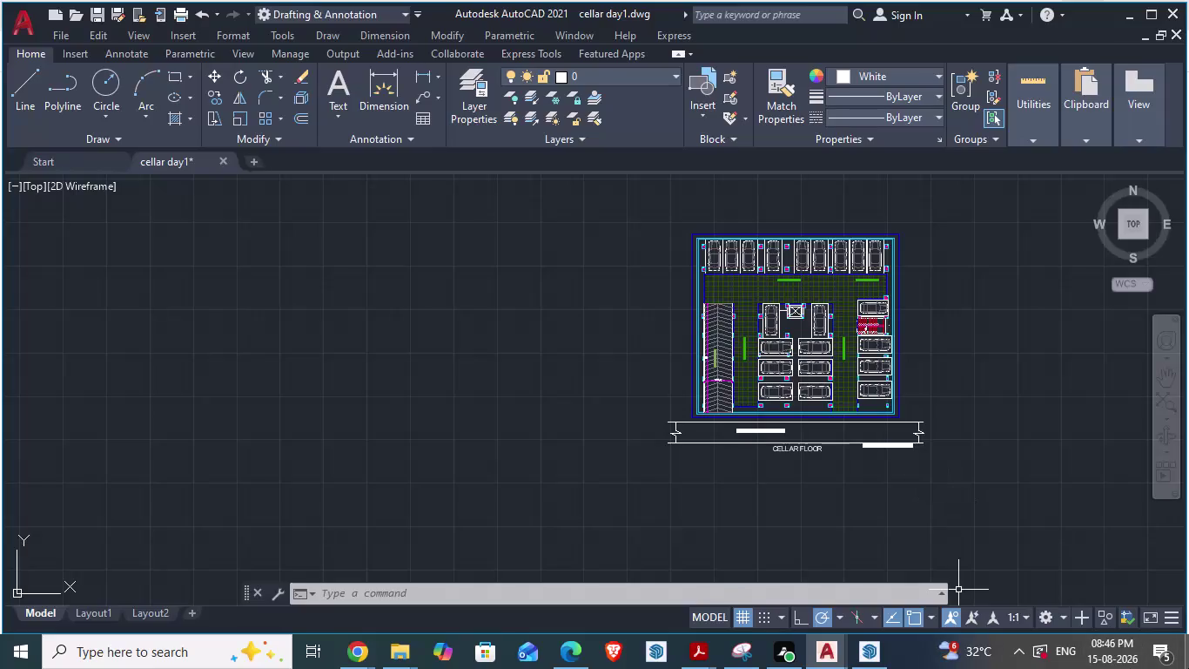
Check the car-count label in the other open drawing, then return to the cellar plan.
key(alt+Tab)
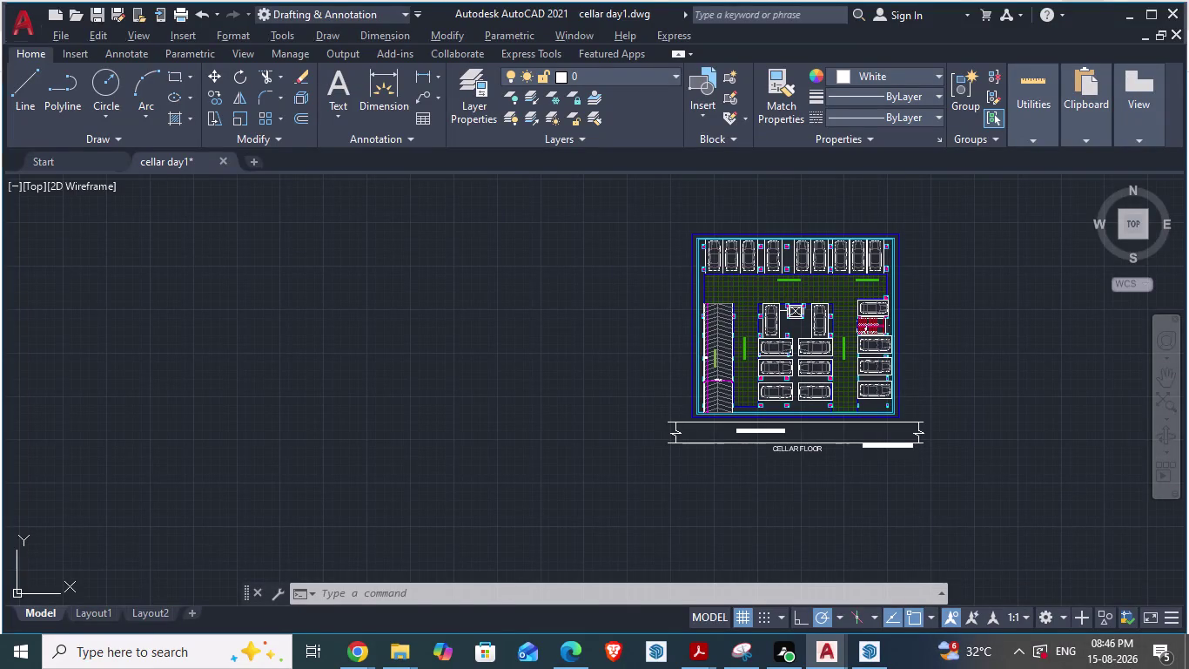
scroll(down, 3)
scroll(up, 3)
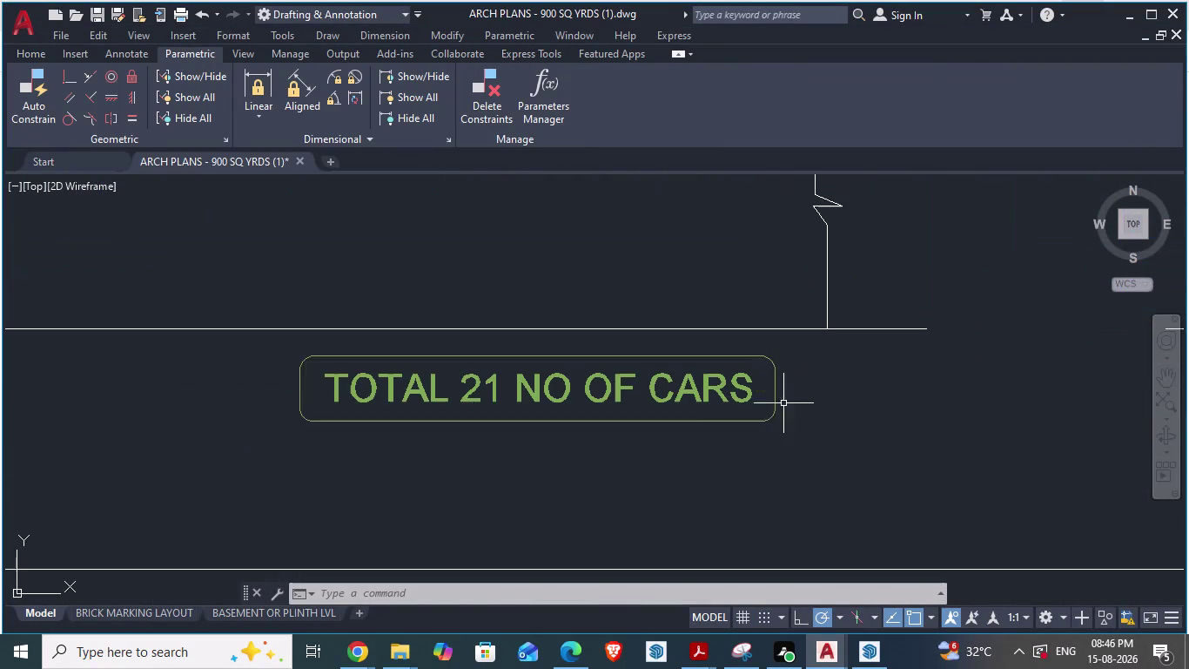
click(764, 421)
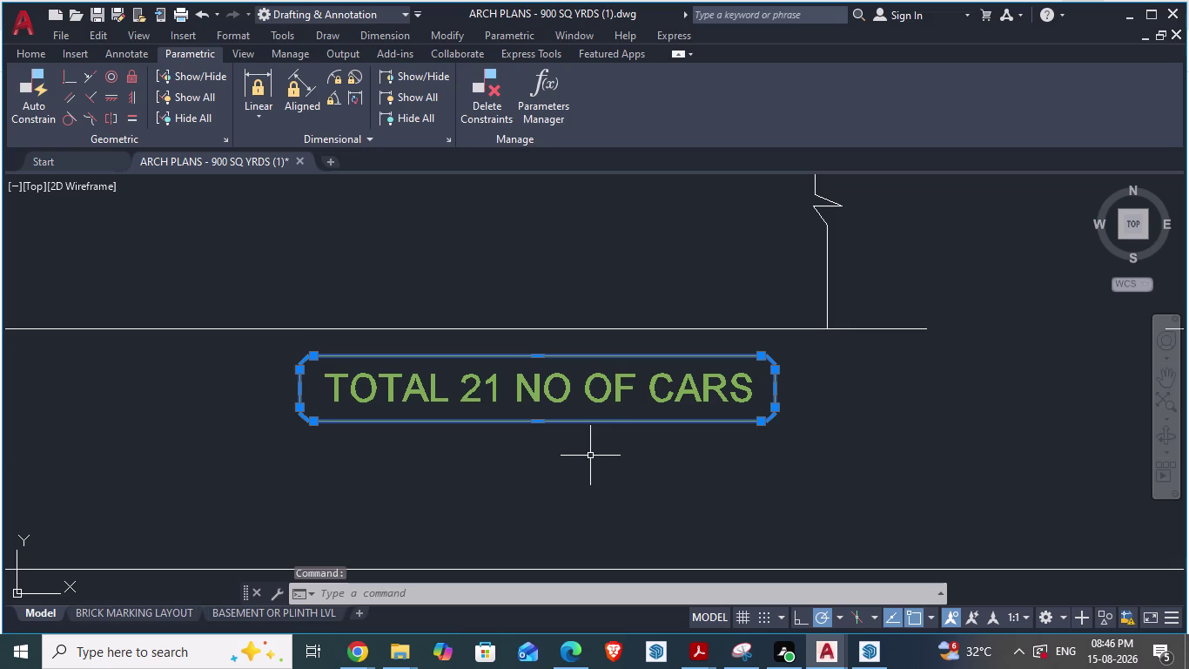
key(Escape)
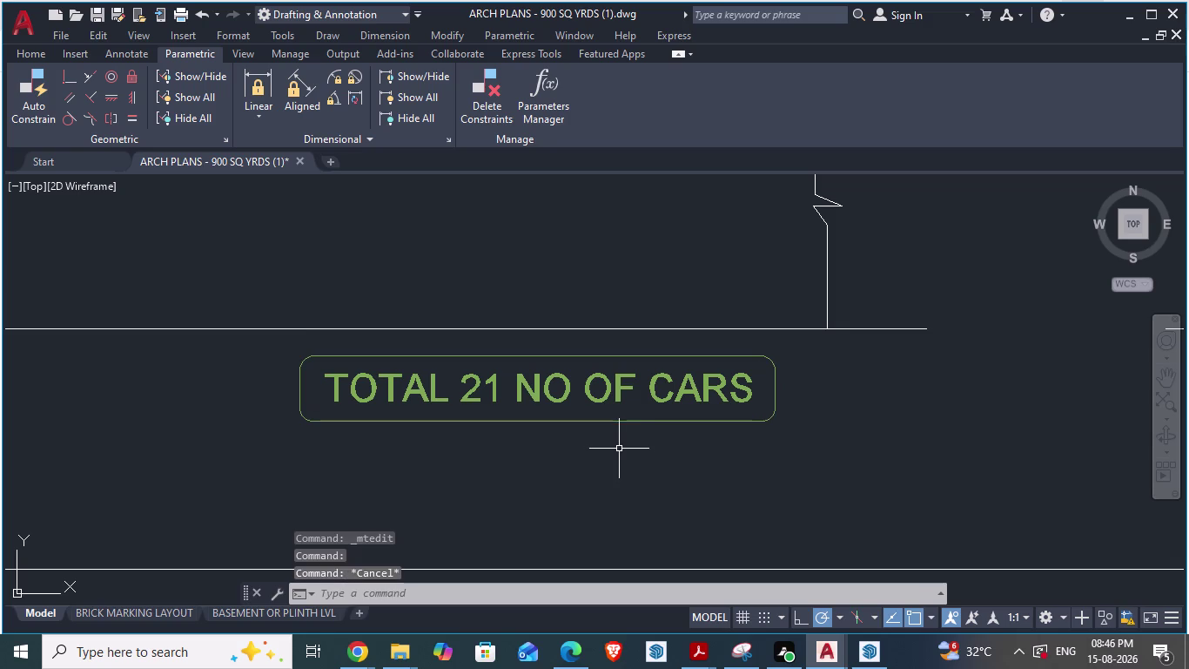
scroll(down, 3)
key(alt+Tab)
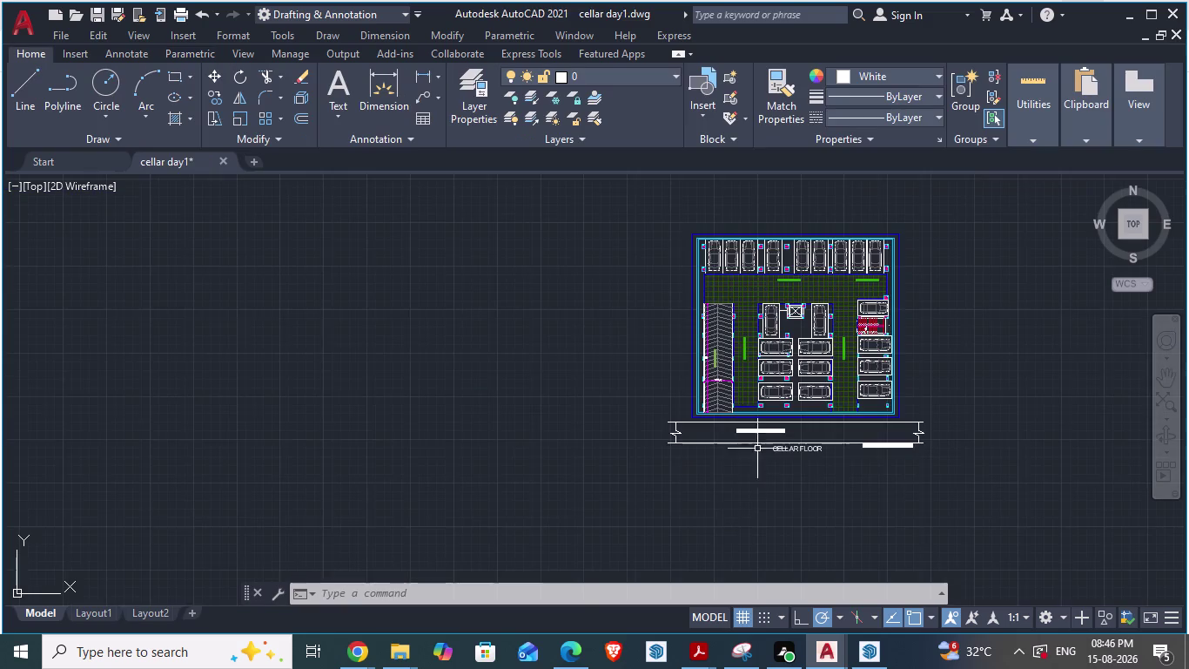
scroll(up, 3)
scroll(down, 3)
scroll(up, 3)
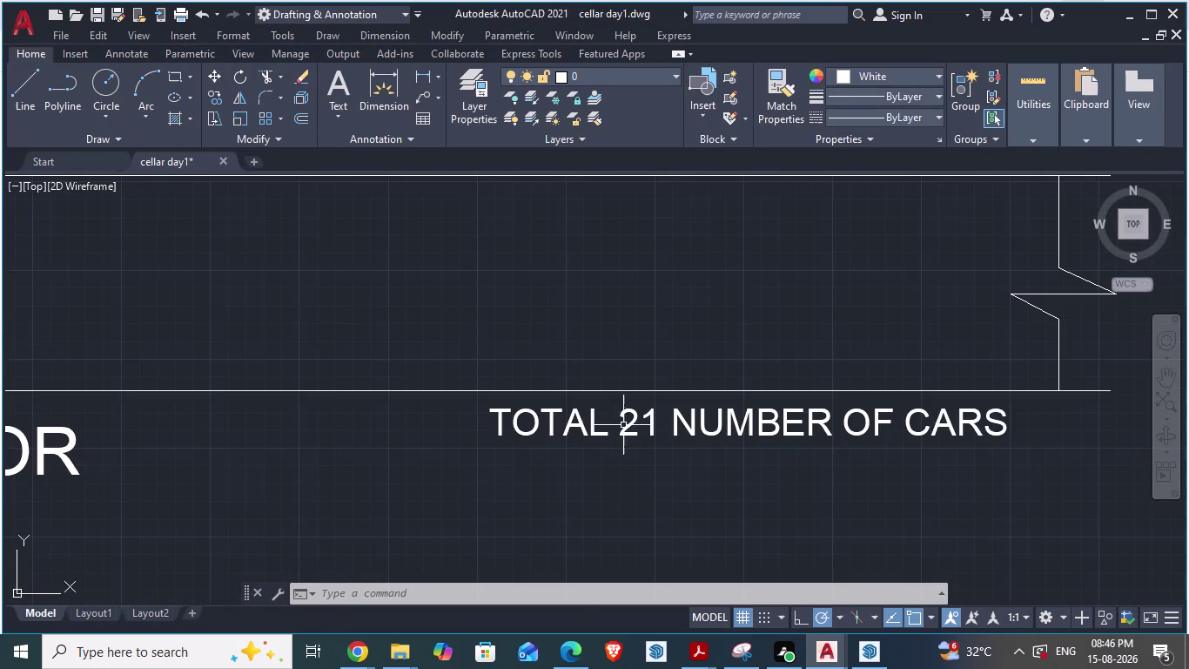
Open the car-count label in the text editor and finish editing without changes.
click(634, 422)
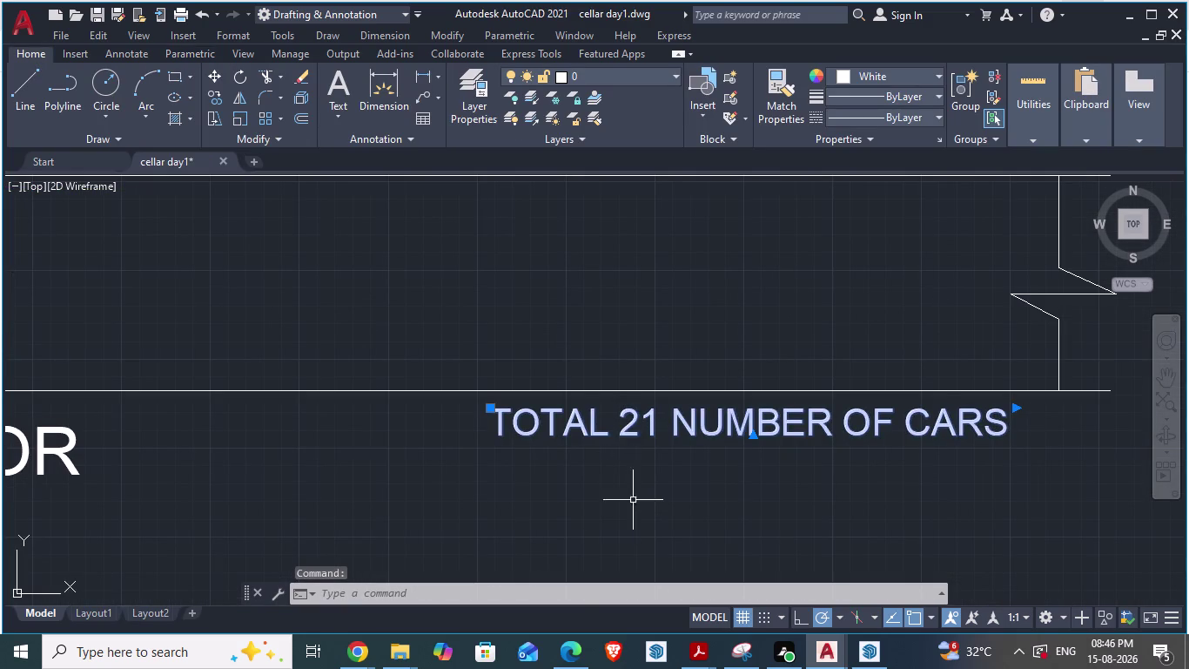
double_click(592, 427)
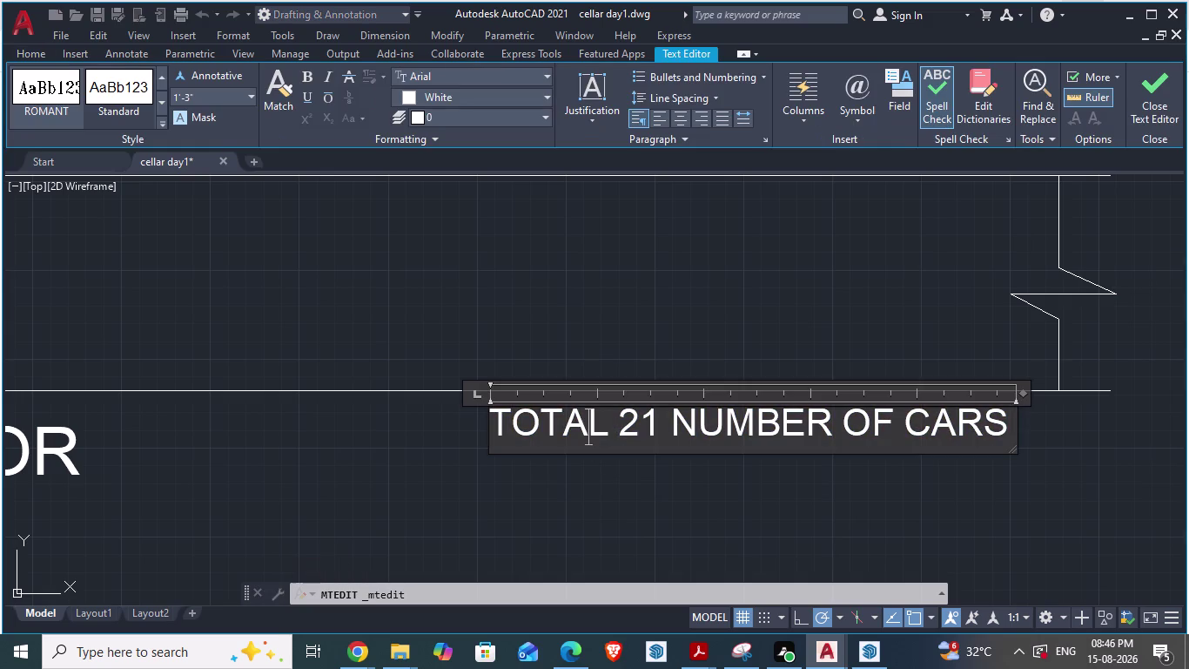
right_click(592, 427)
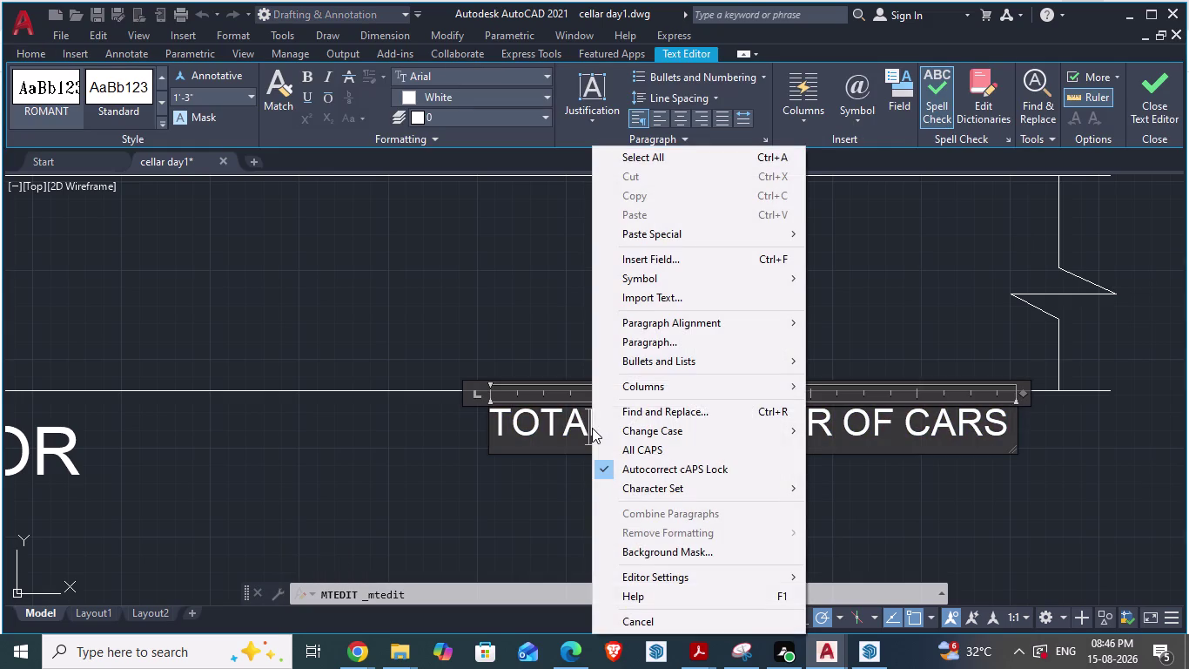
key(Escape)
click(863, 475)
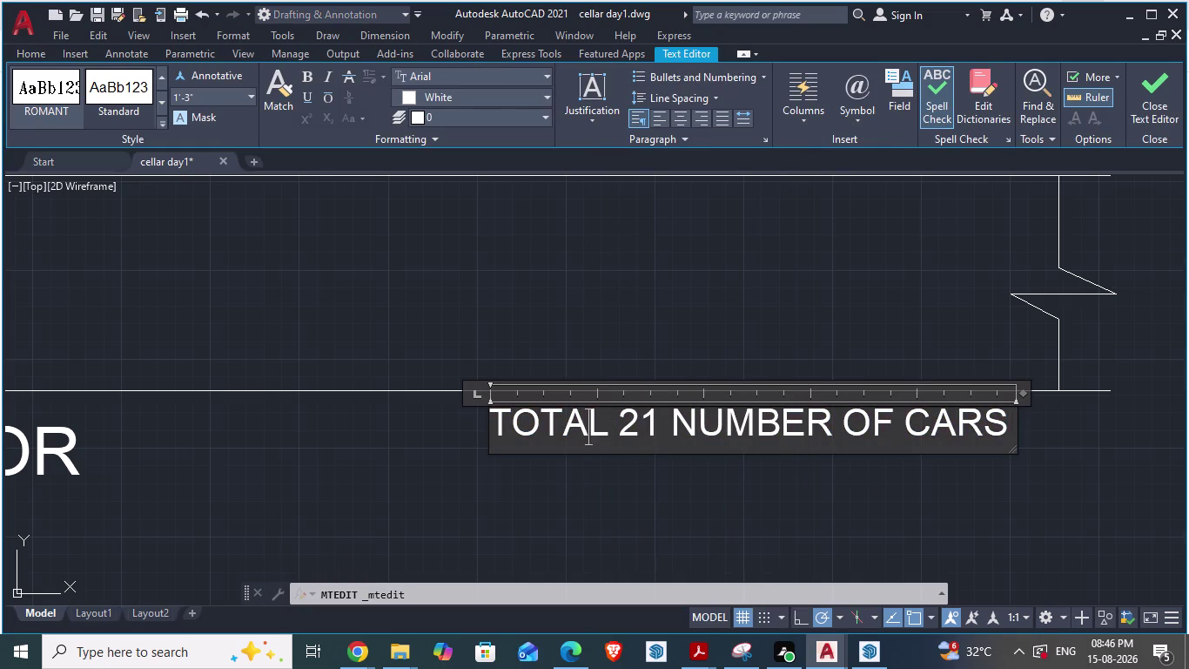
click(733, 412)
Set the TOTAL 21 NUMBER OF CARS label colour to Color 74 in Properties.
right_click(733, 413)
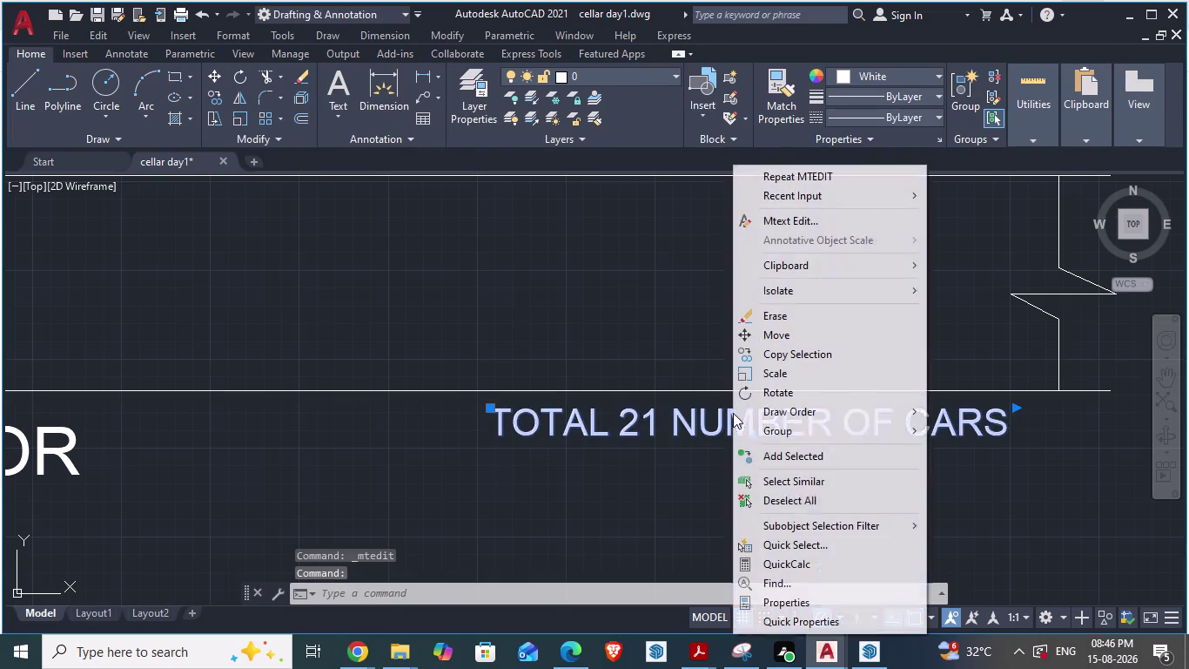
click(774, 604)
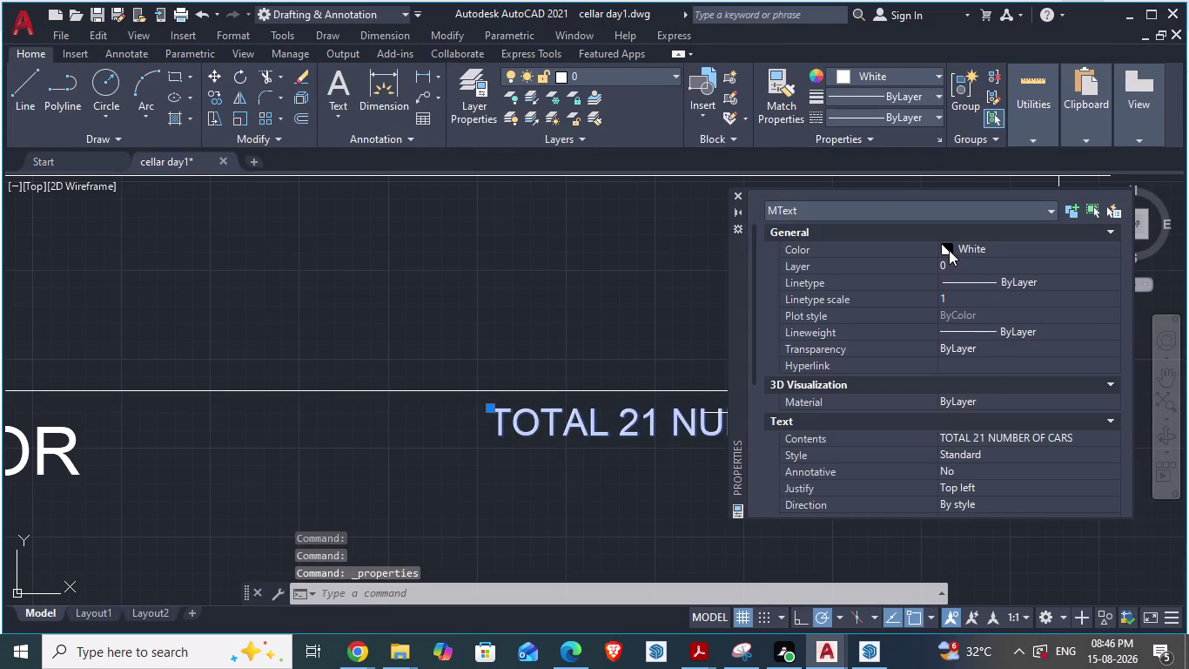
click(944, 247)
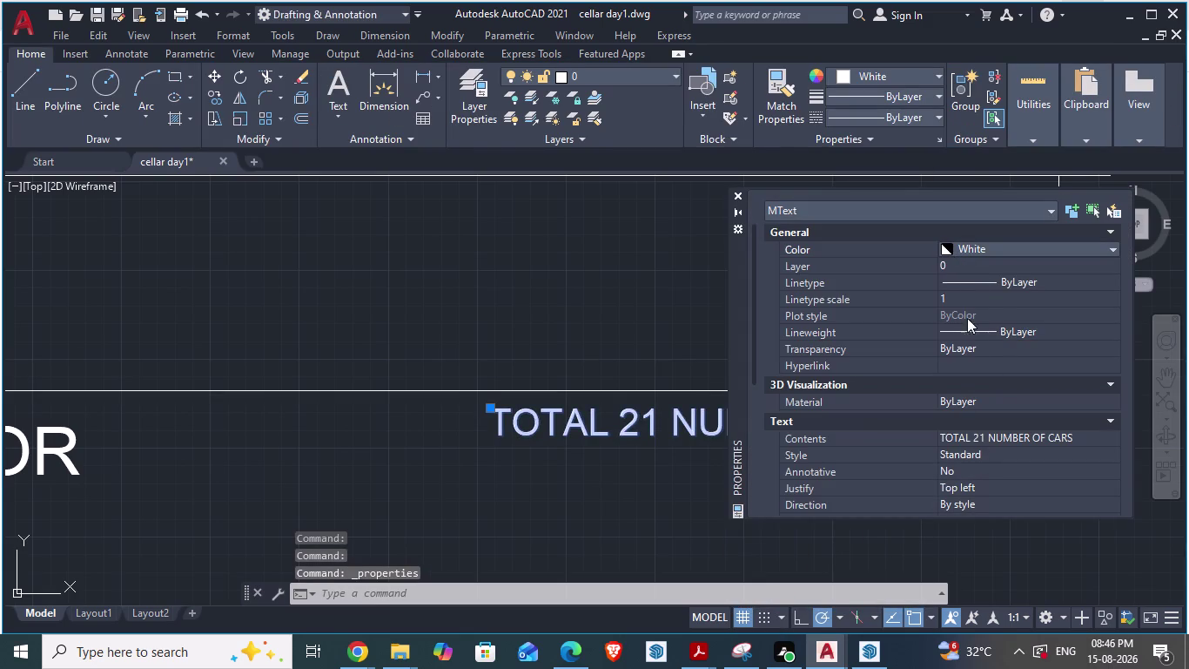
click(950, 254)
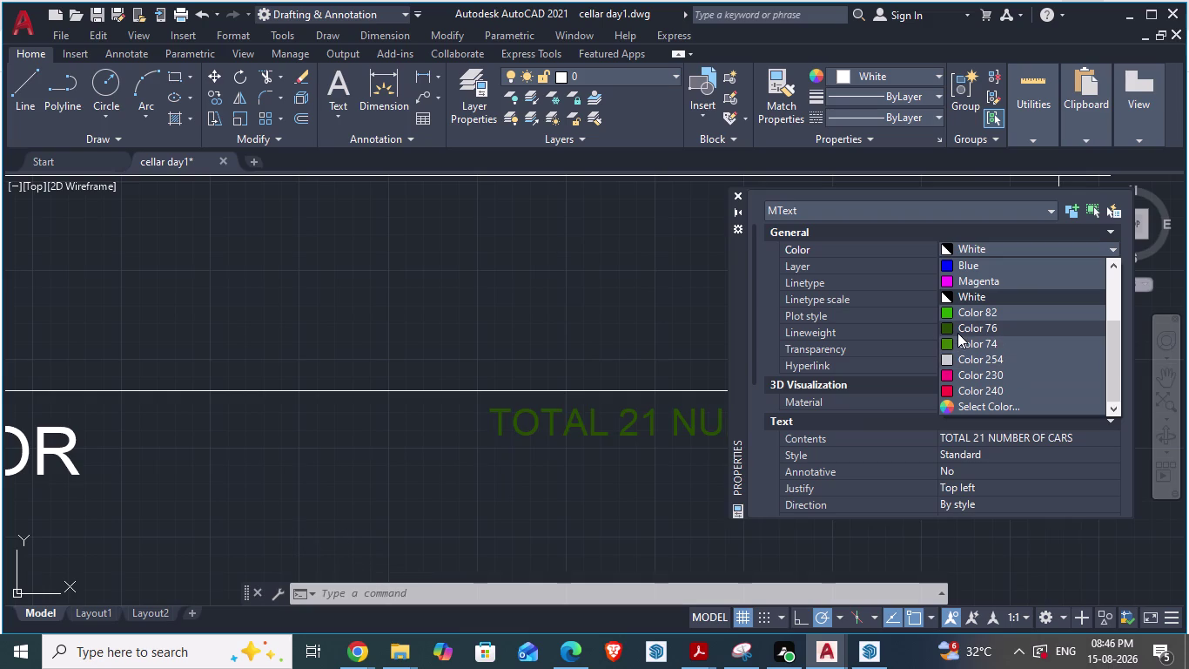
click(958, 338)
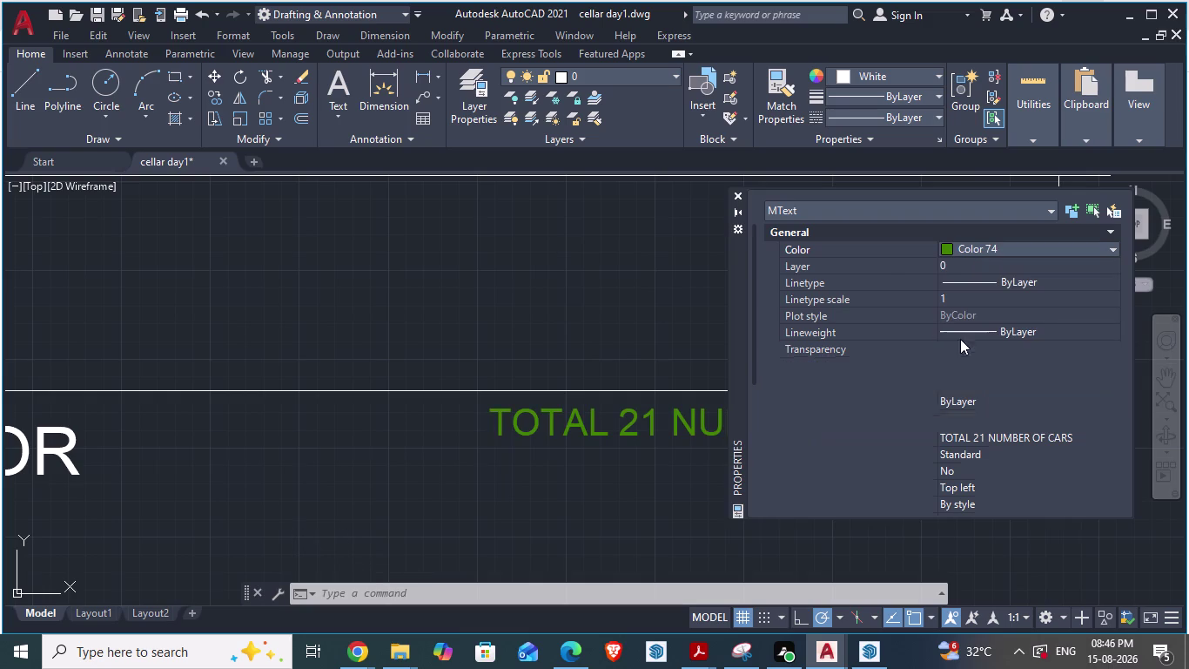
click(741, 192)
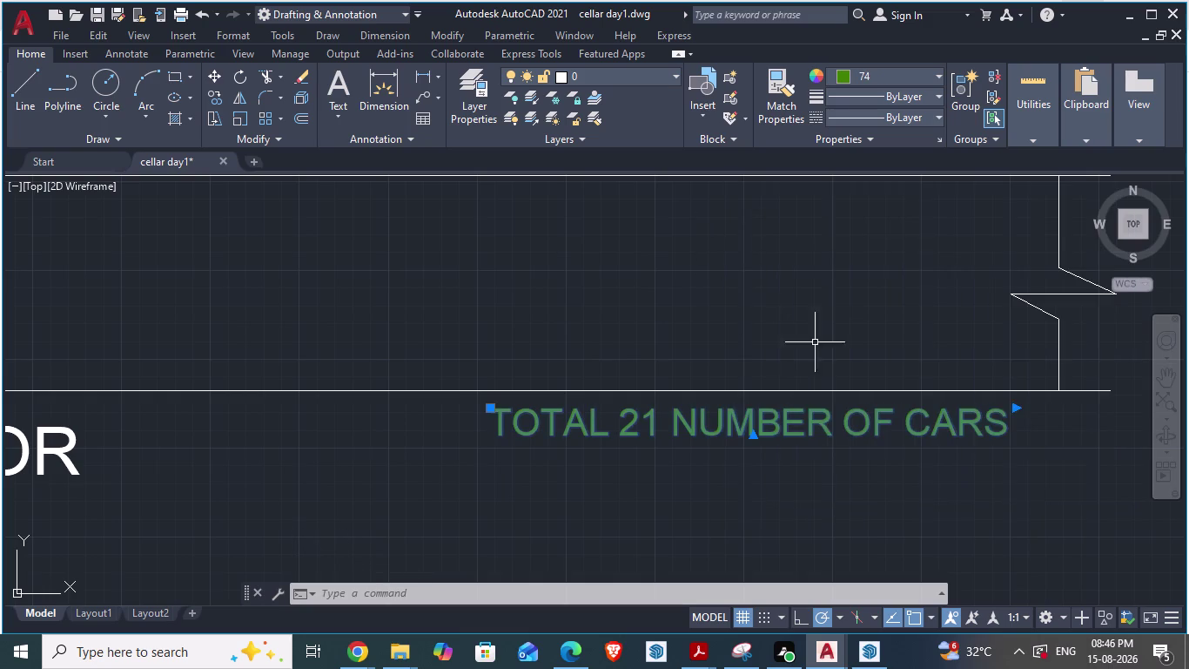
scroll(down, 3)
scroll(up, 3)
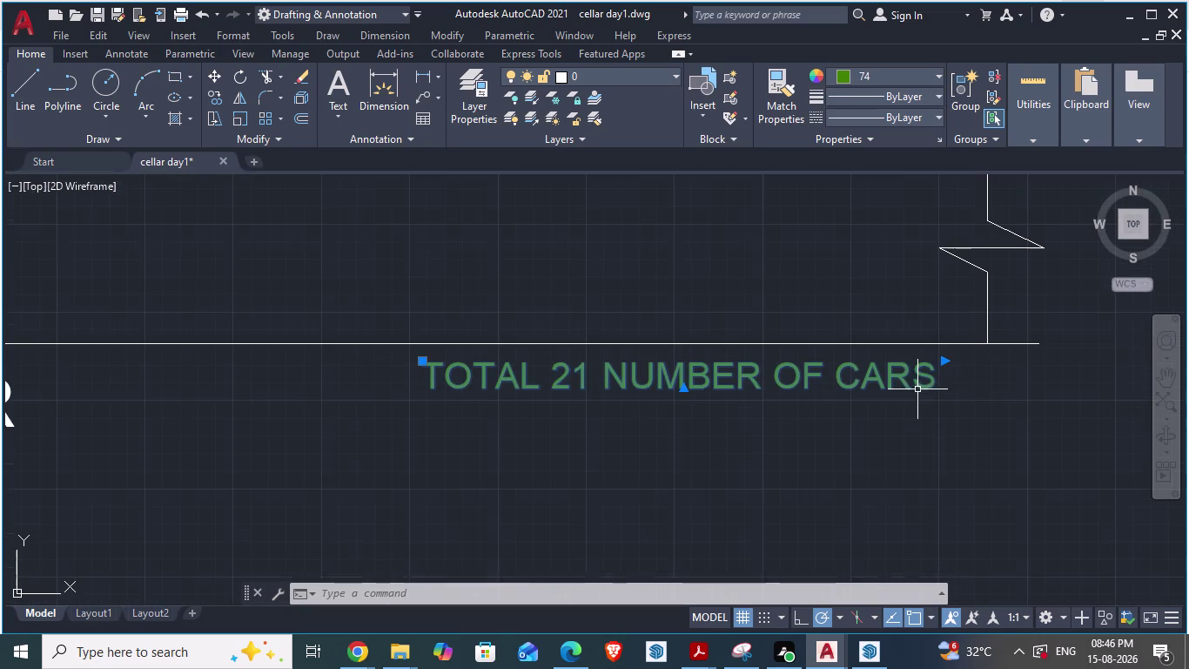
key(Escape)
click(862, 469)
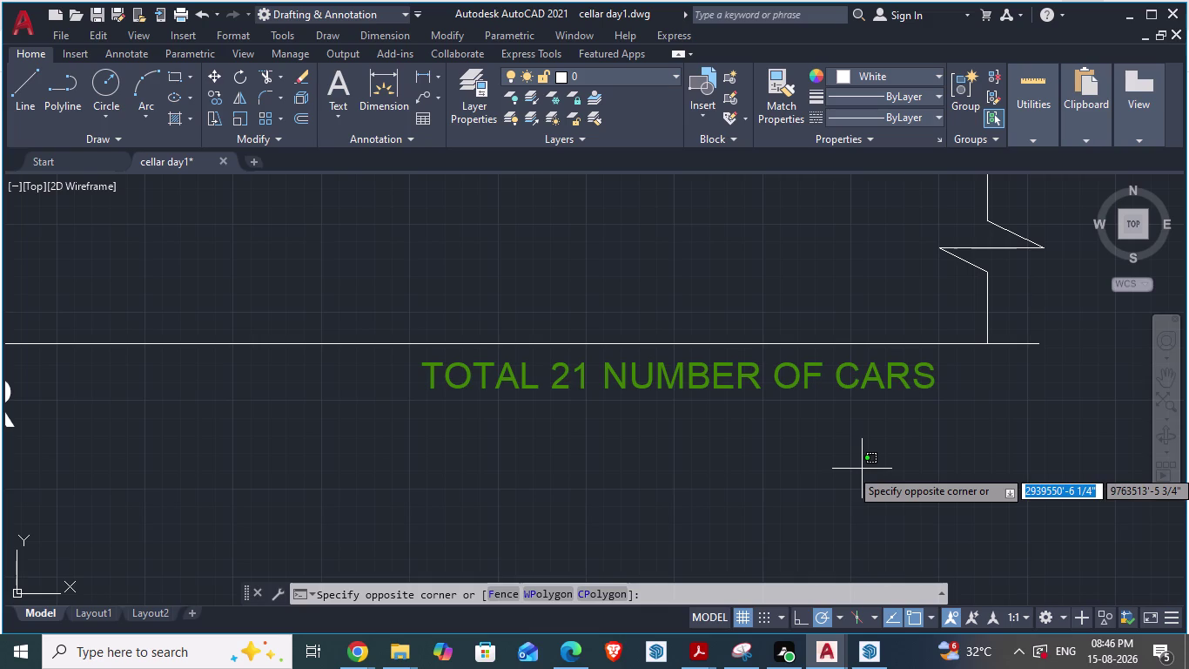
key(Escape)
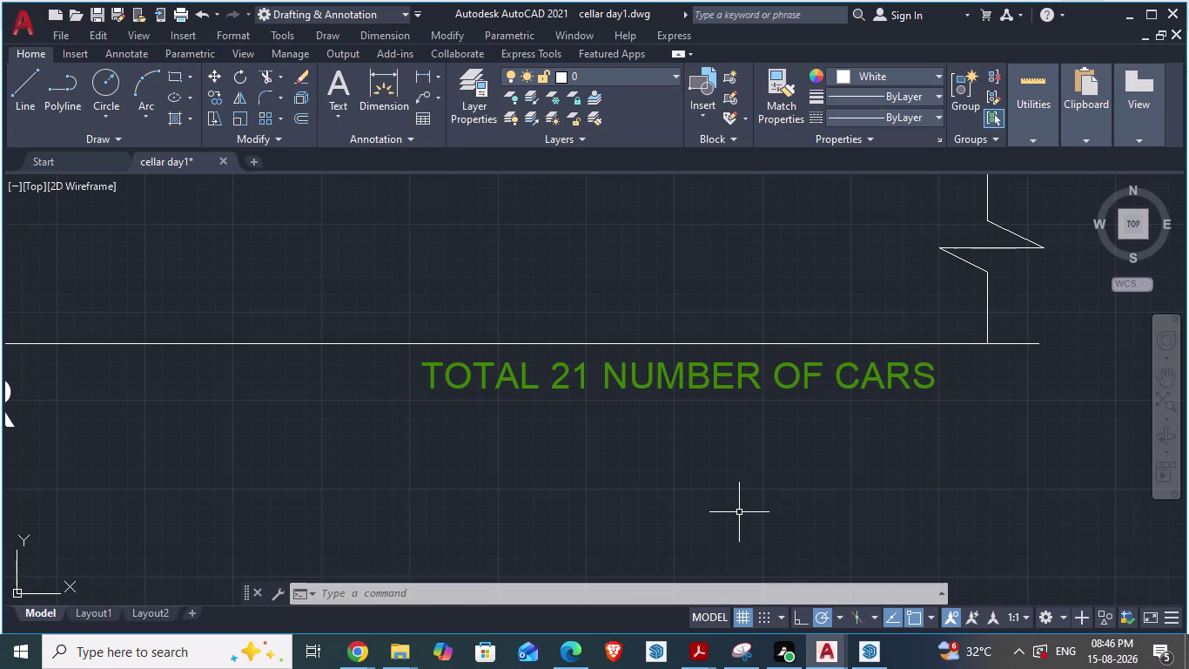
scroll(down, 3)
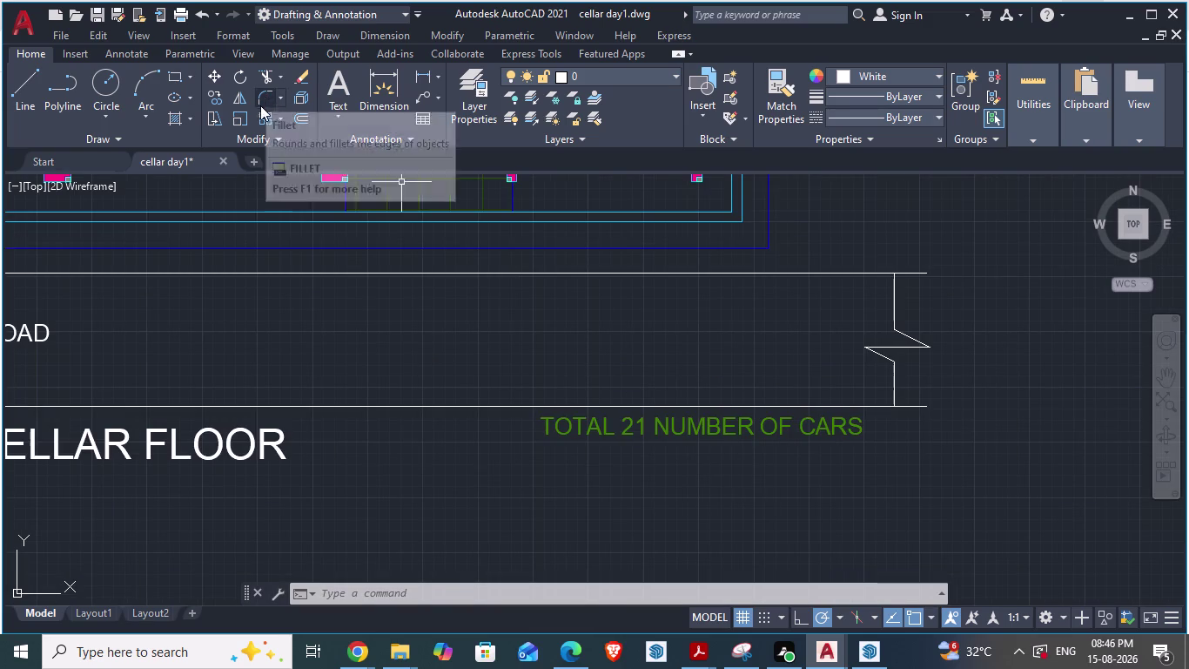
text(REC)
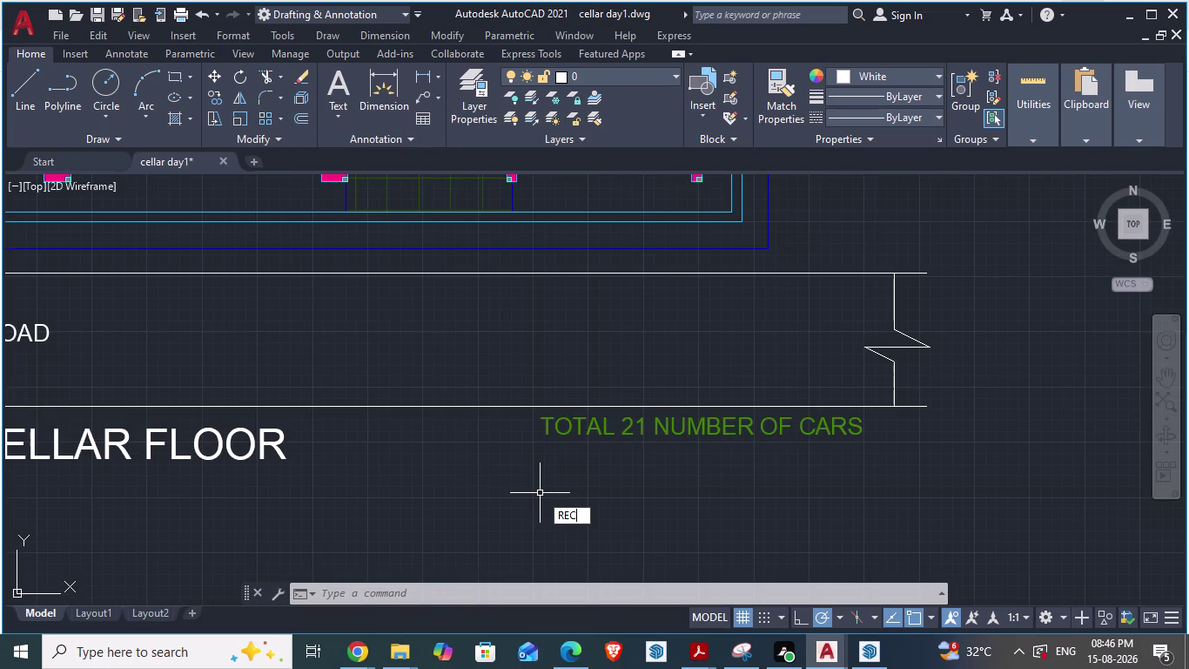
key(Return)
scroll(up, 3)
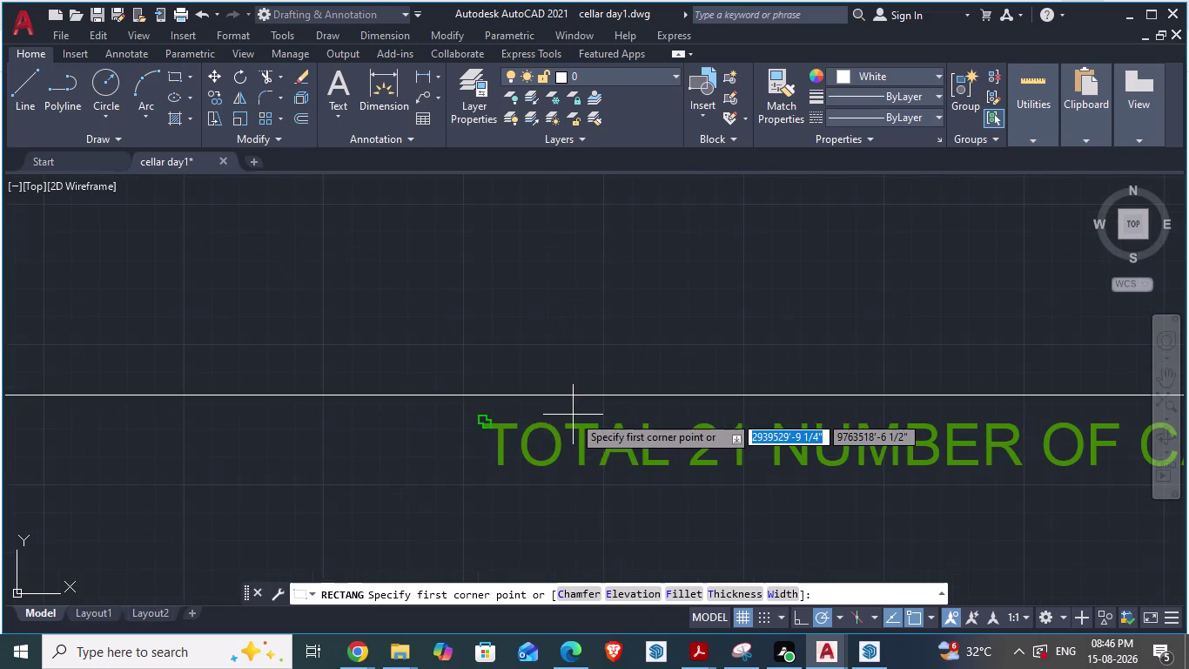
click(470, 409)
scroll(down, 3)
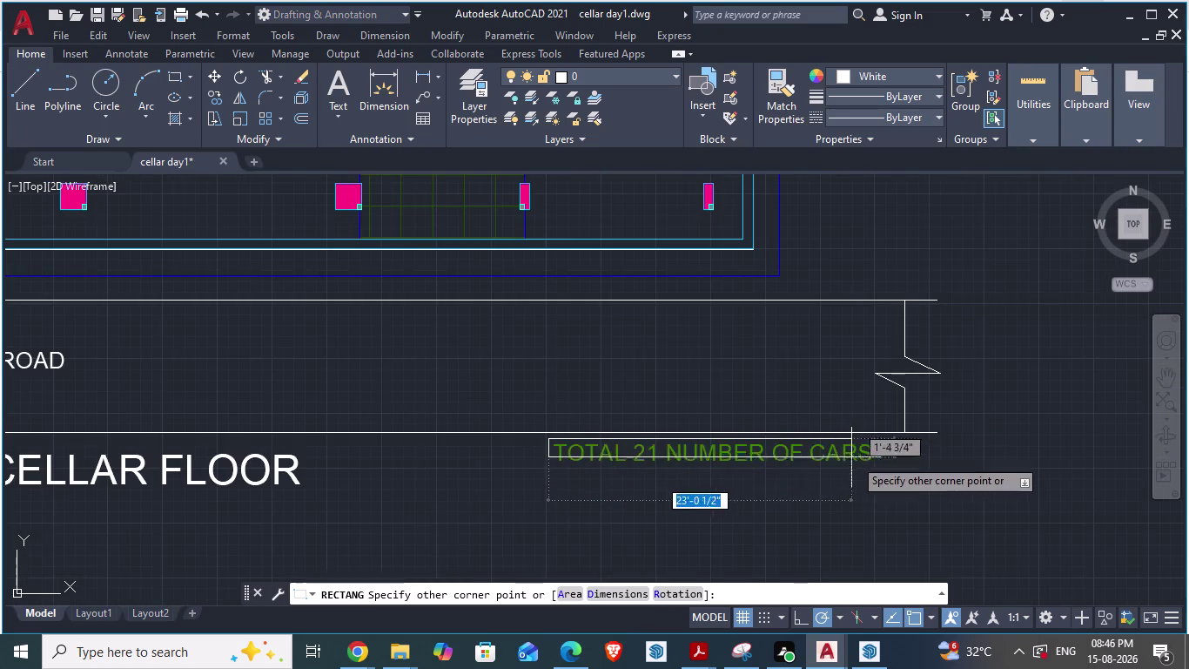
scroll(up, 3)
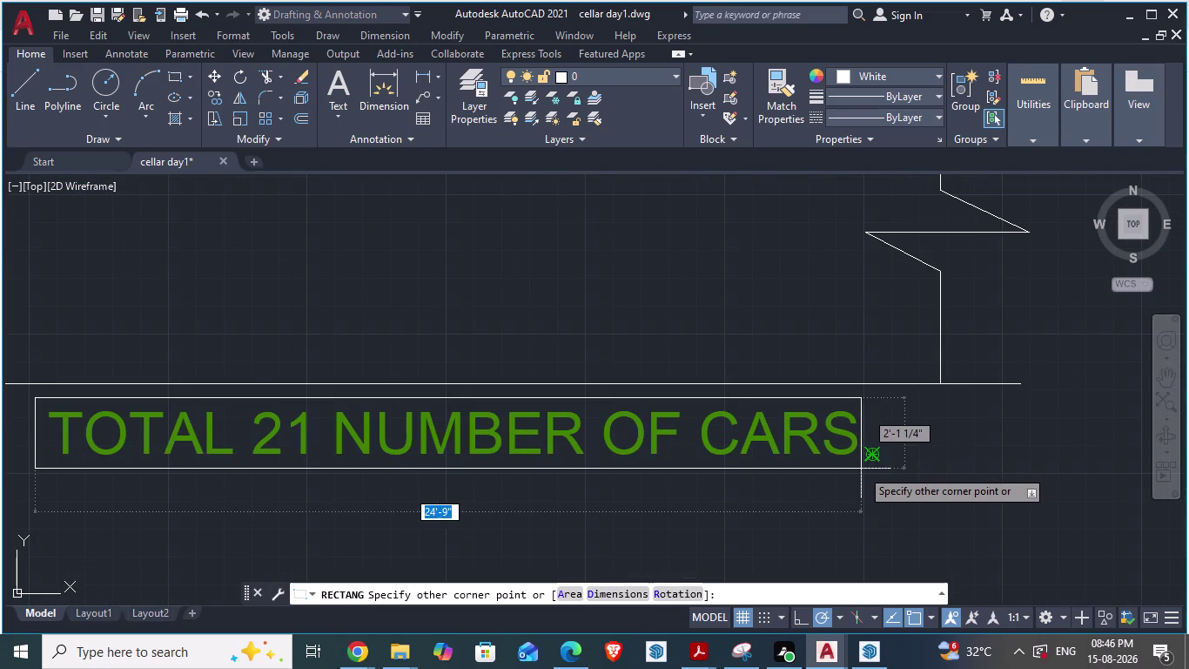
click(862, 467)
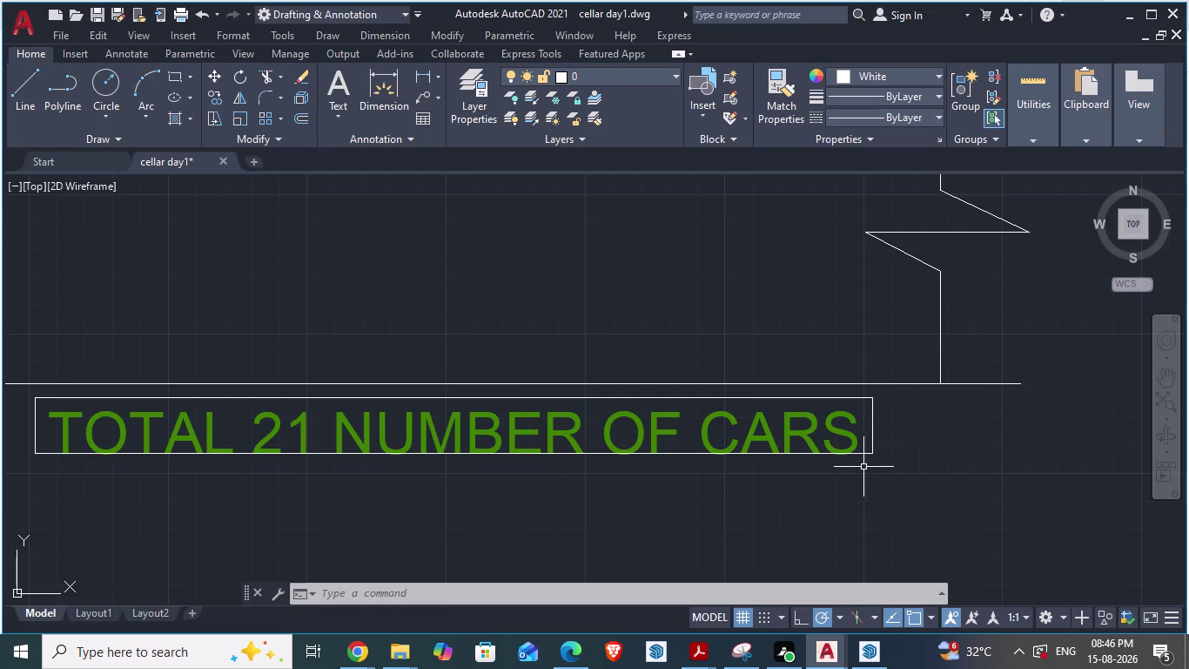
key(ctrl+z)
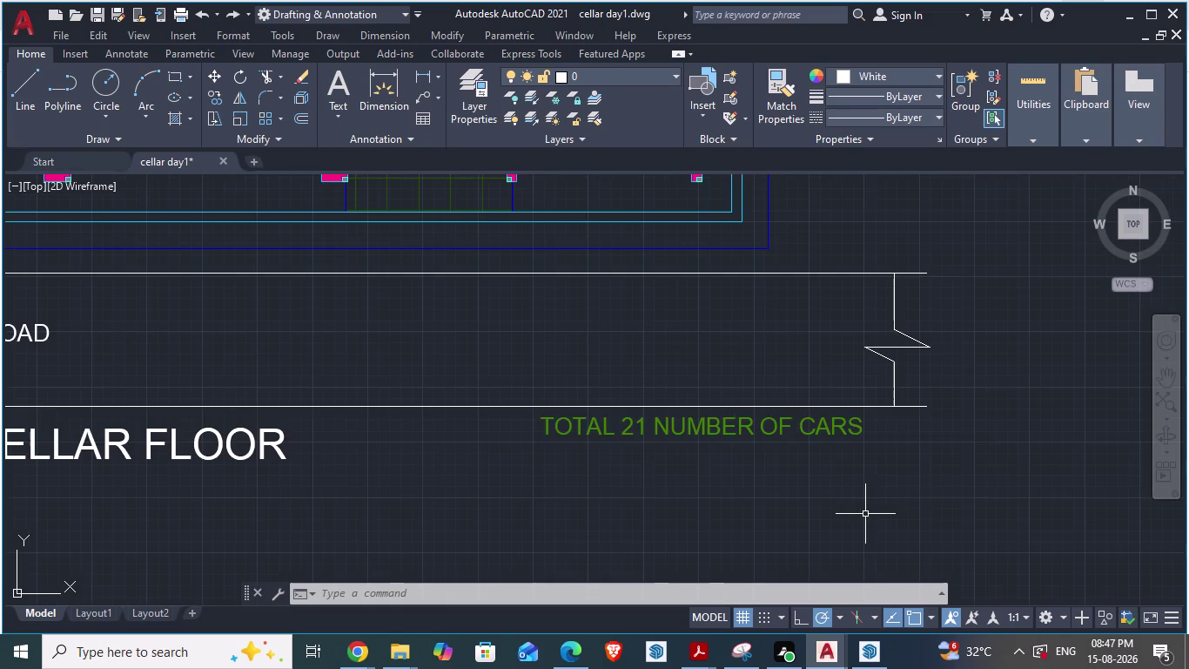
scroll(down, 3)
scroll(up, 3)
scroll(down, 3)
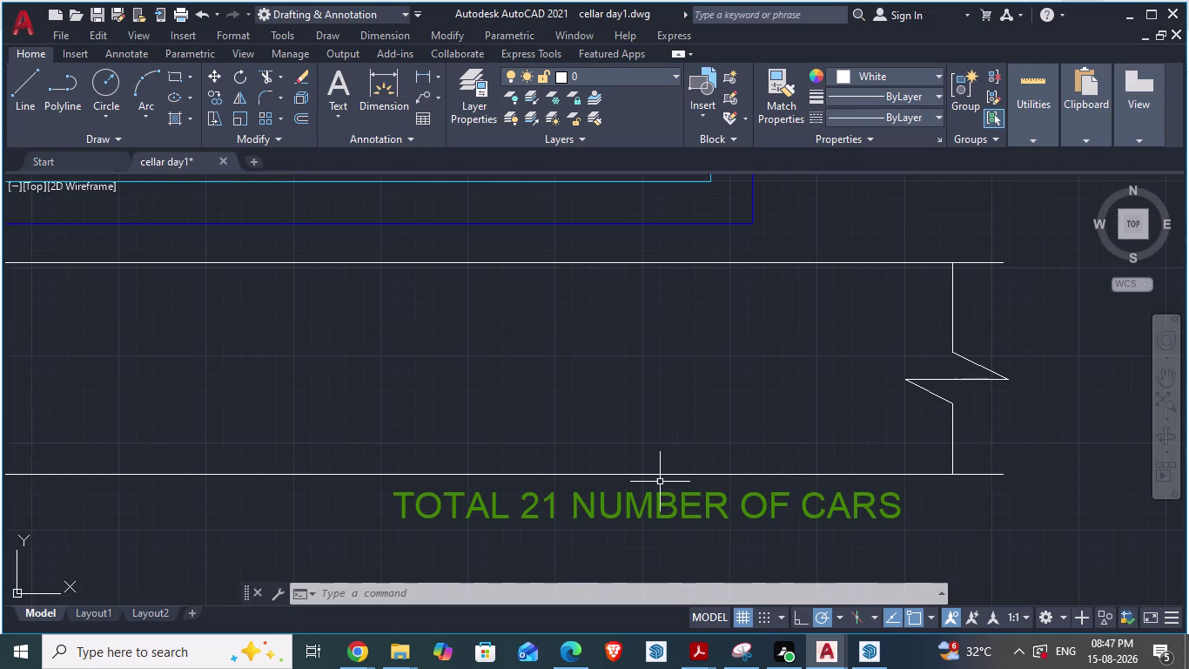
text(RDC)
key(Return)
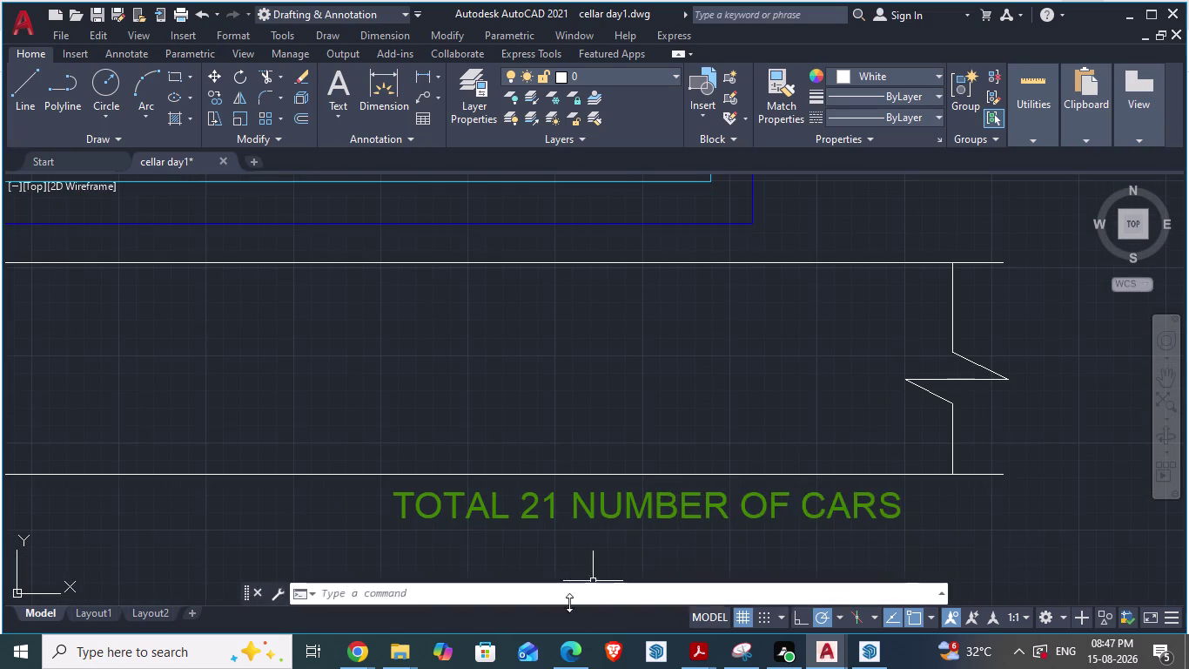
scroll(up, 3)
click(99, 323)
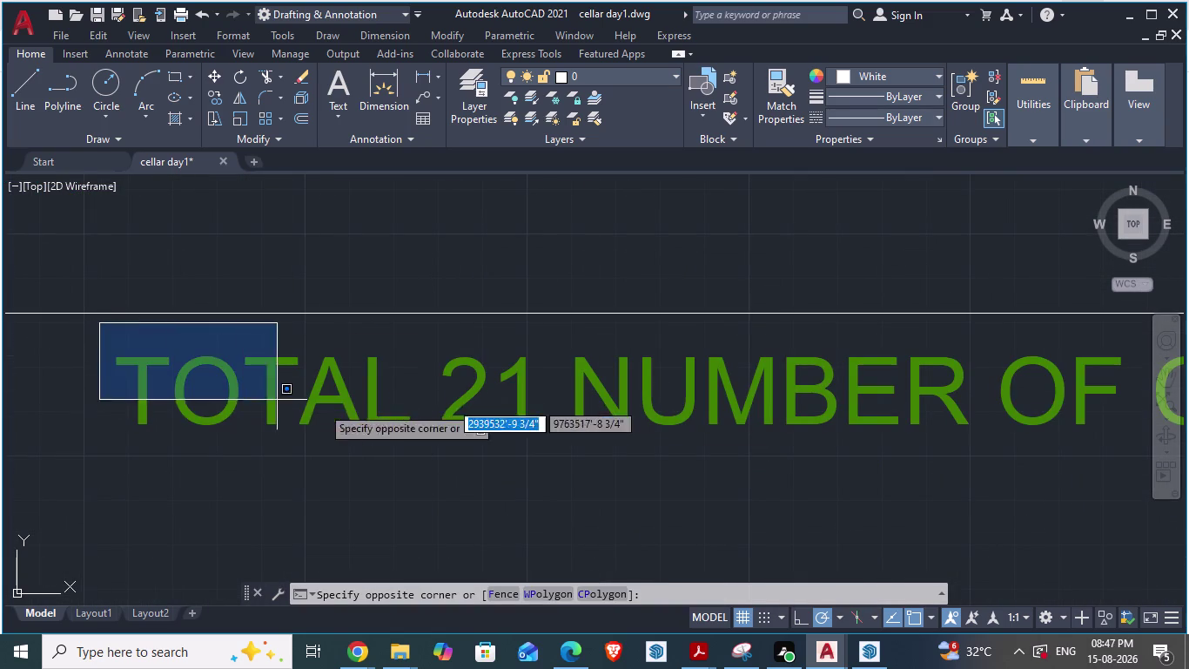
scroll(down, 3)
scroll(up, 3)
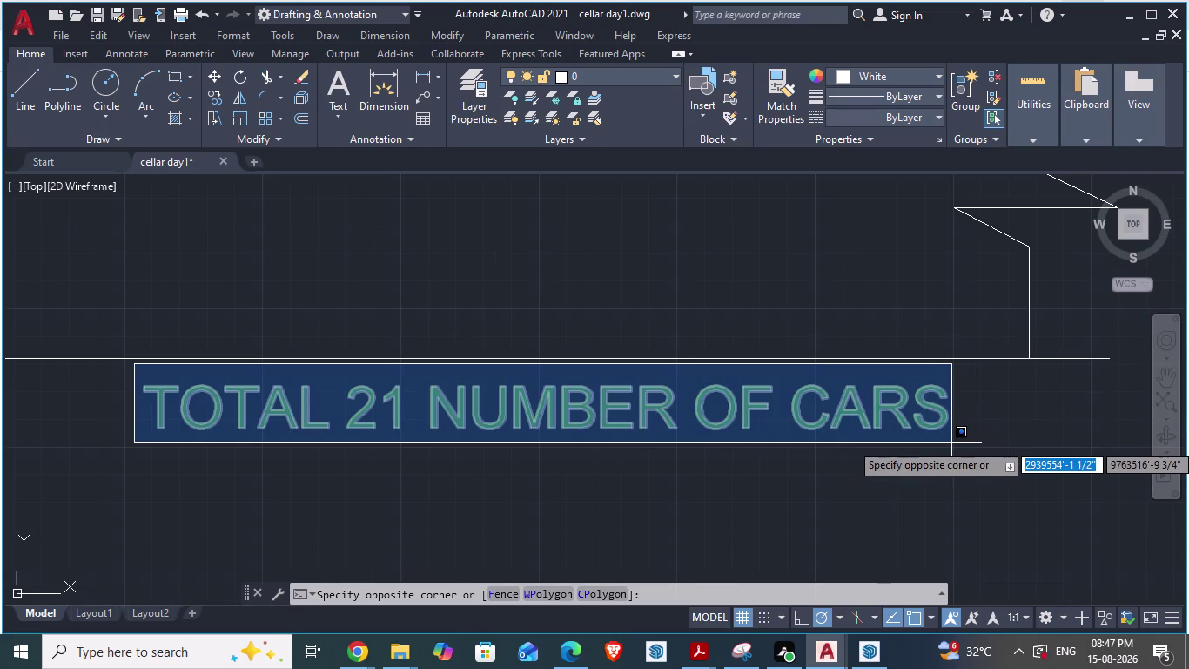
click(954, 442)
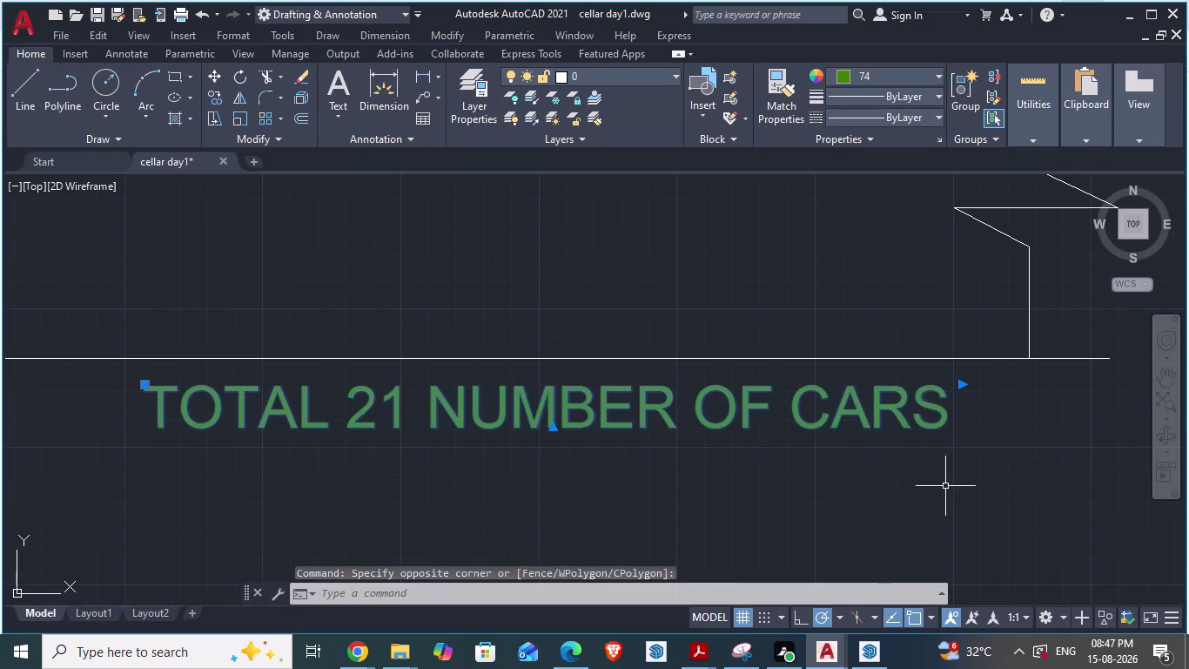
key(Escape)
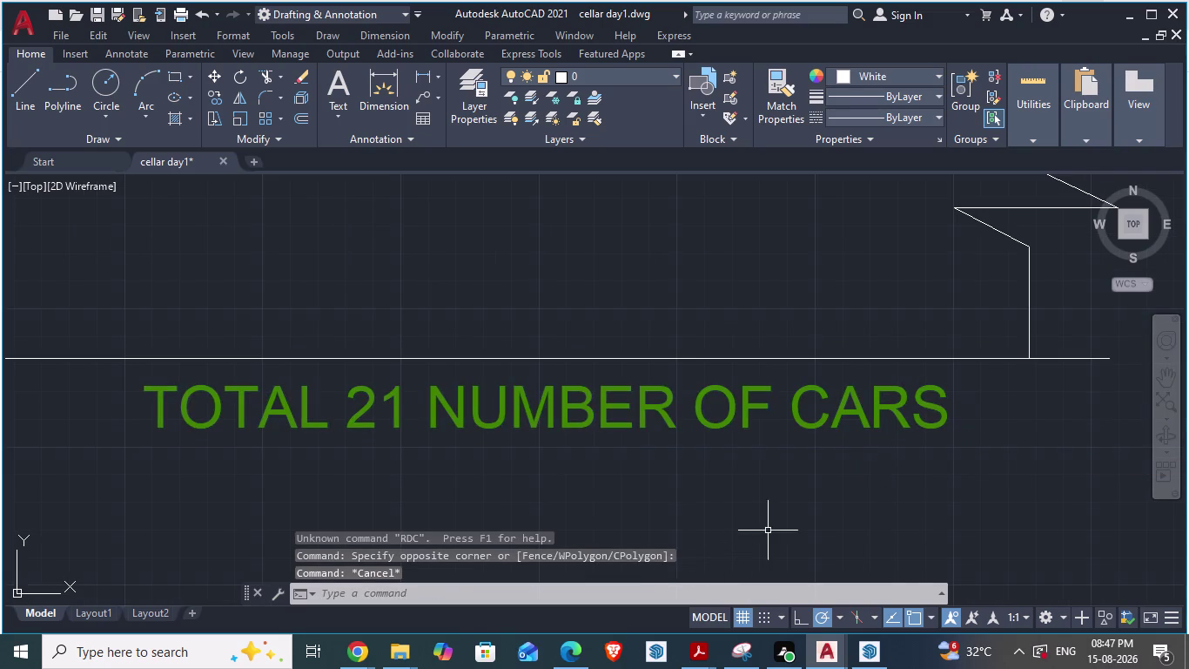
click(771, 505)
key(Escape)
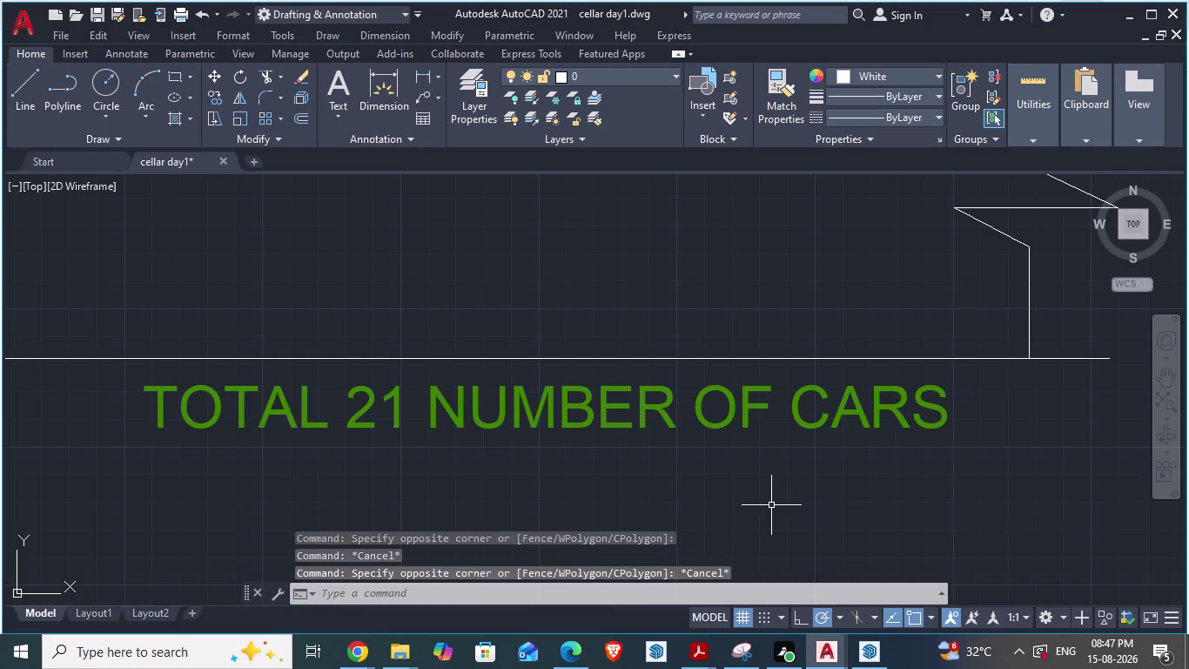
scroll(down, 3)
key(e)
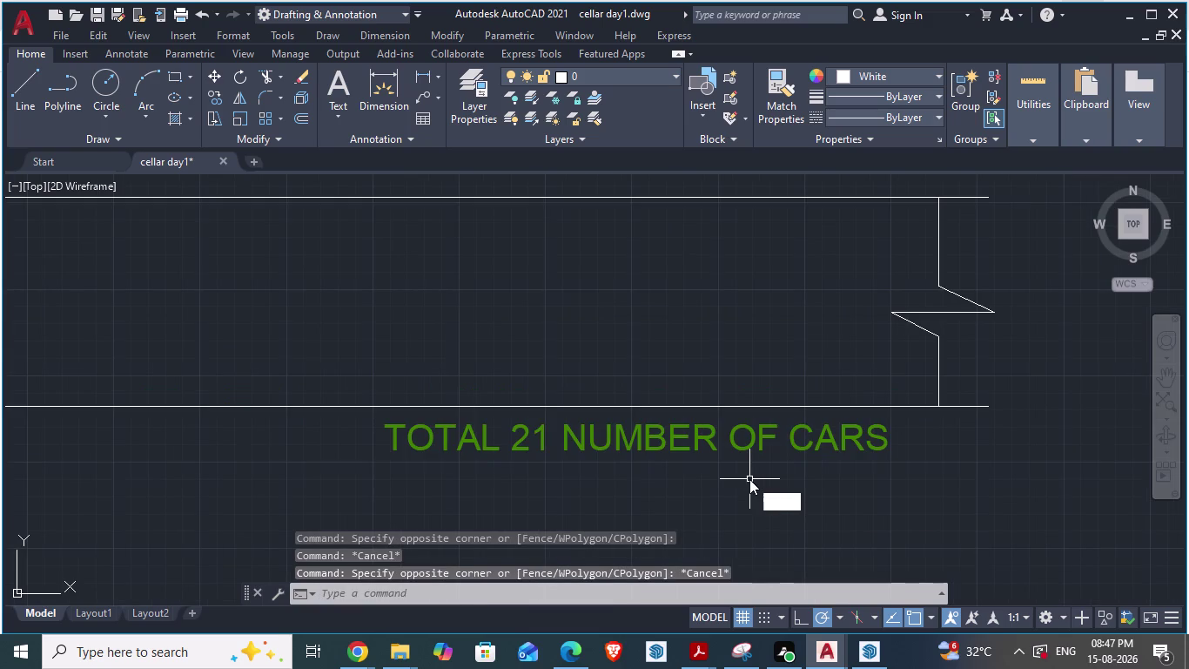
key(Escape)
text(RE)
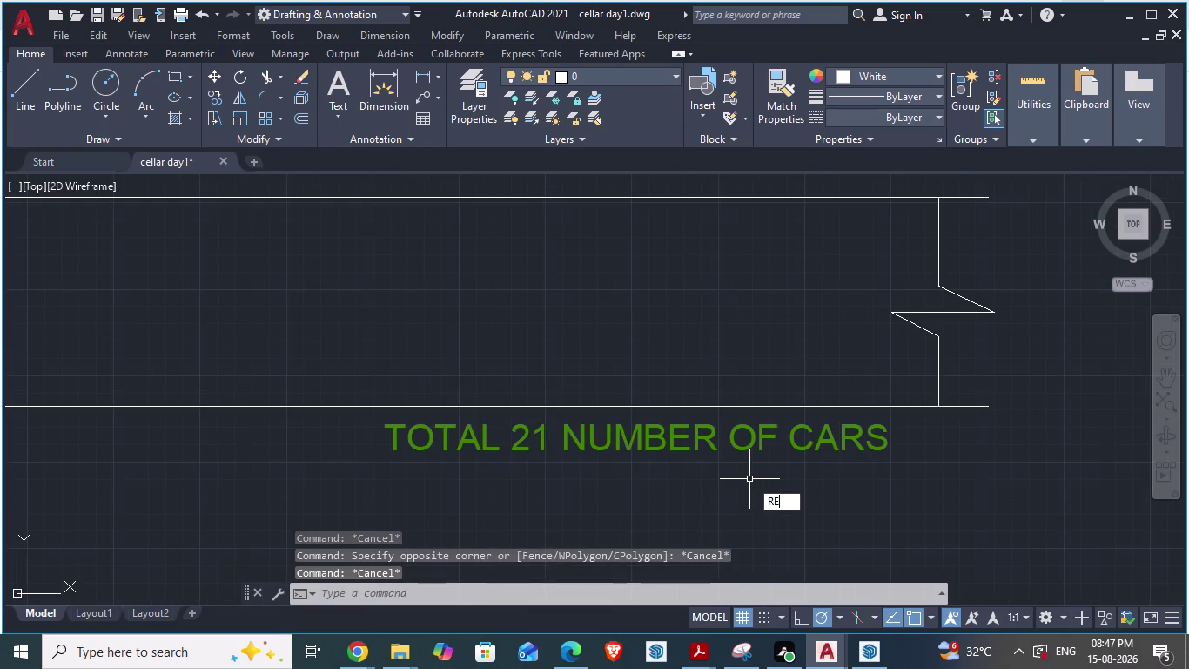
text(C)
key(Return)
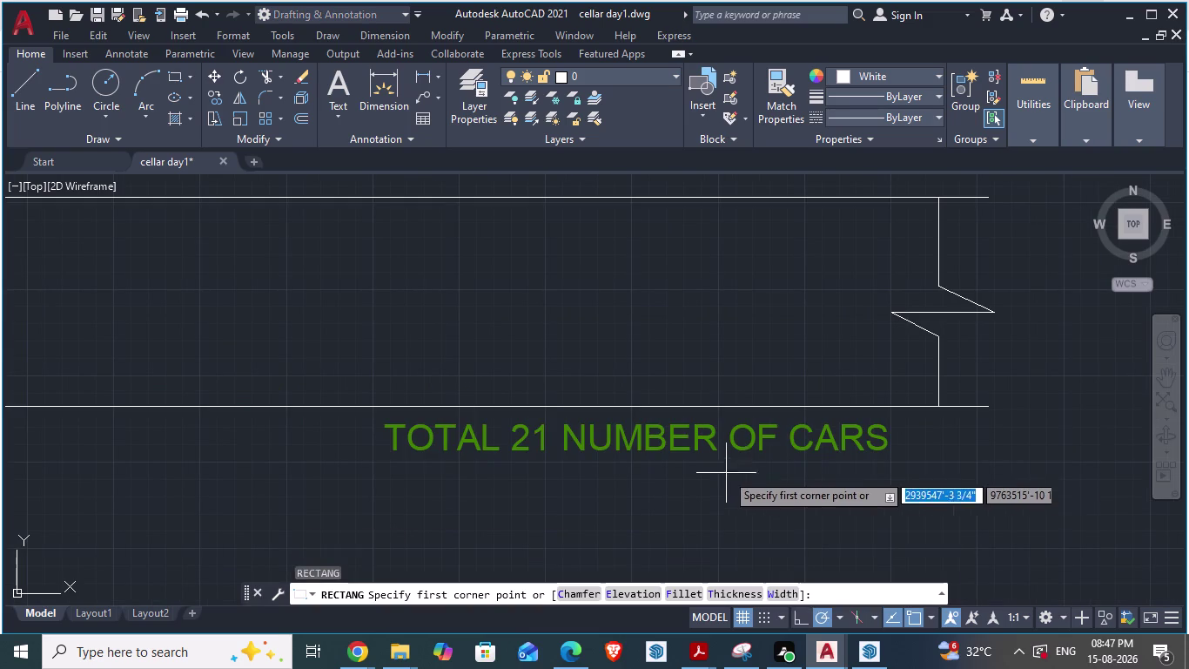
scroll(up, 3)
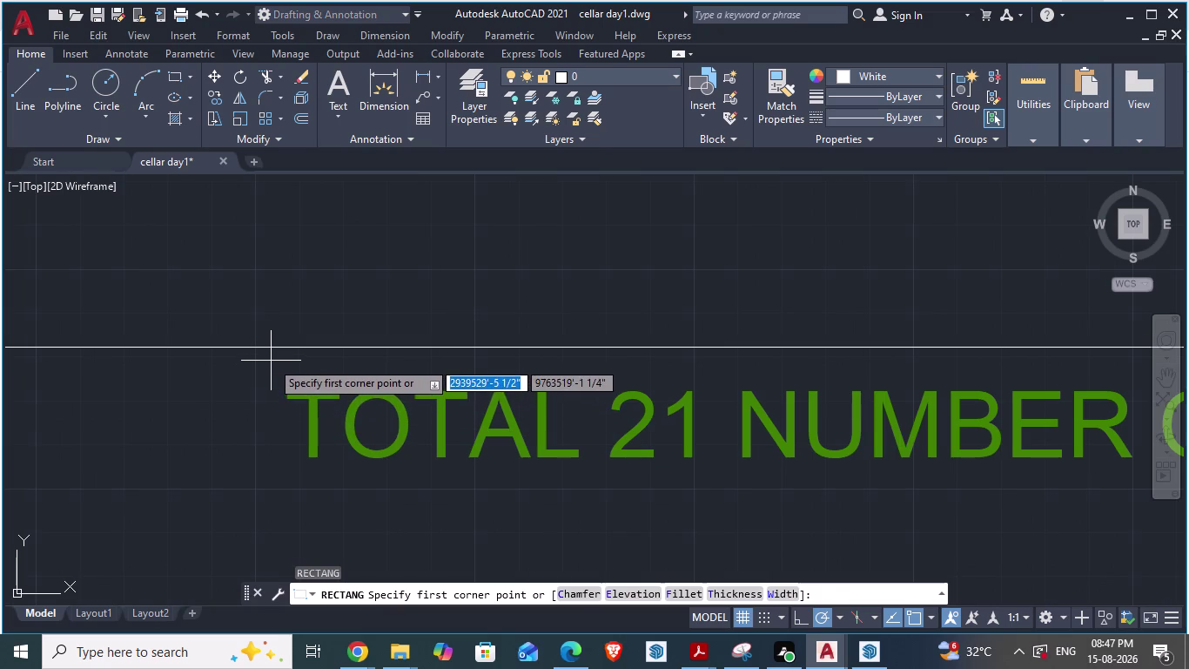
click(271, 362)
scroll(down, 3)
scroll(up, 3)
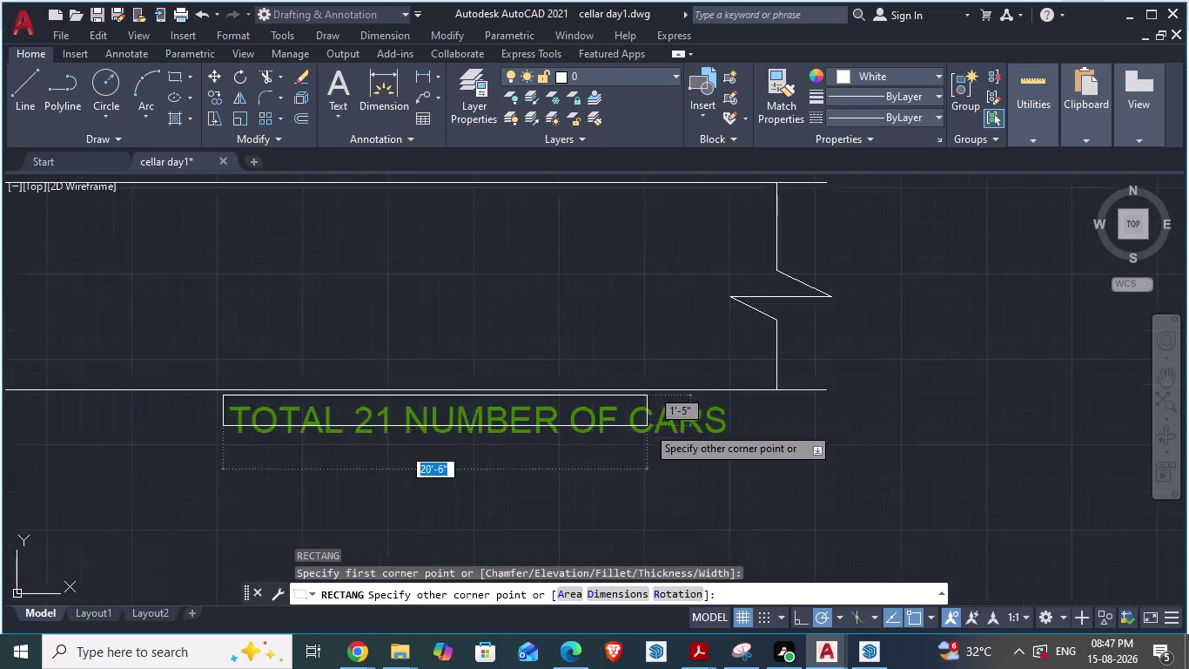
scroll(up, 3)
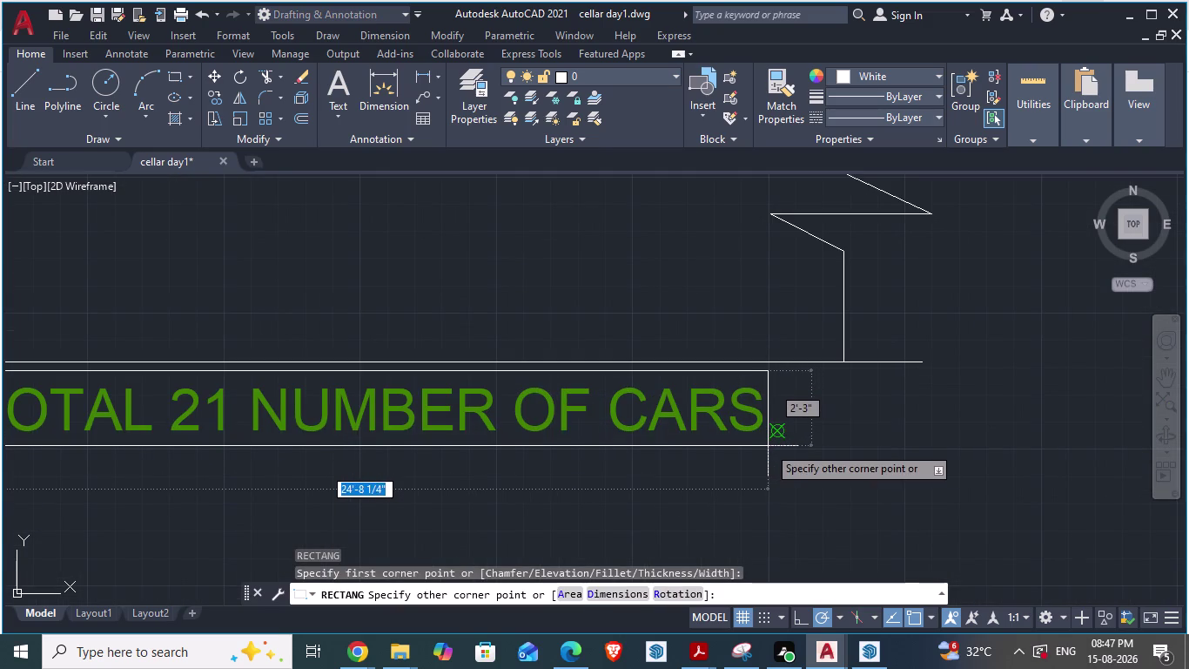
click(774, 445)
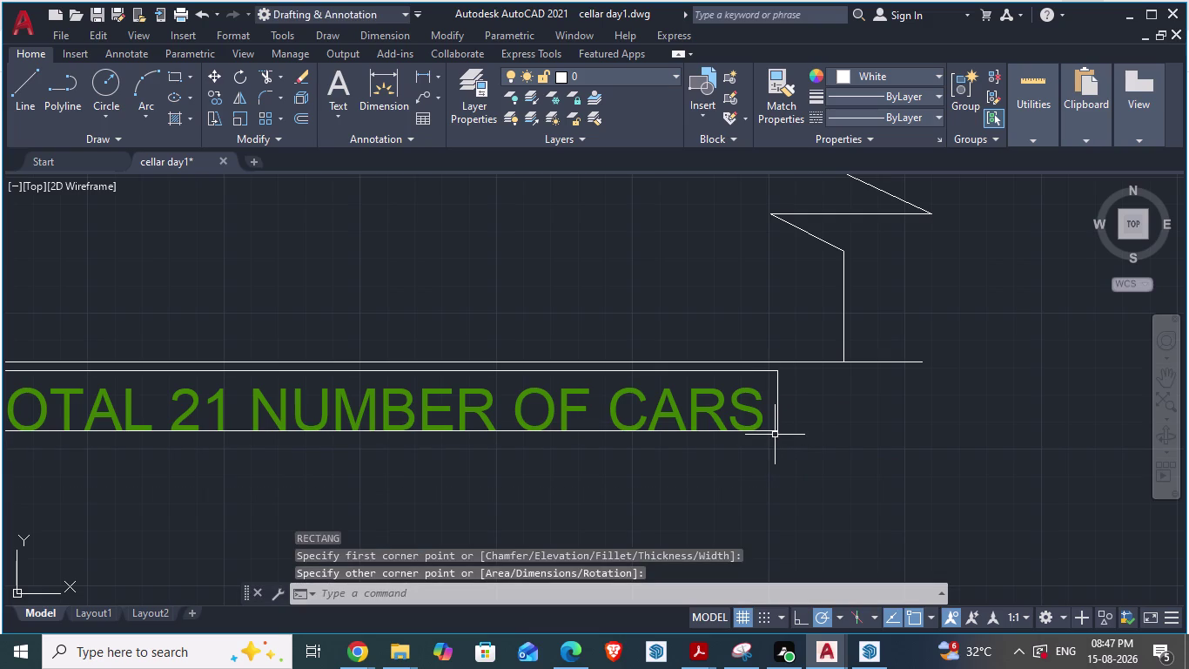
key(Escape)
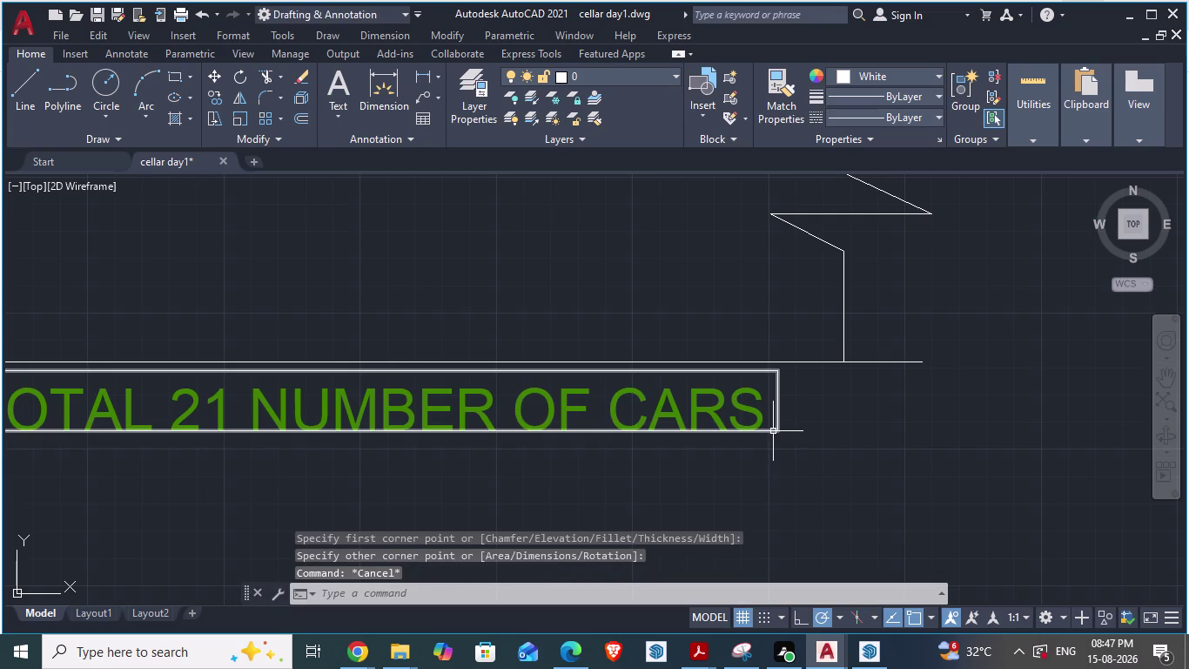
click(773, 431)
key(m)
key(Return)
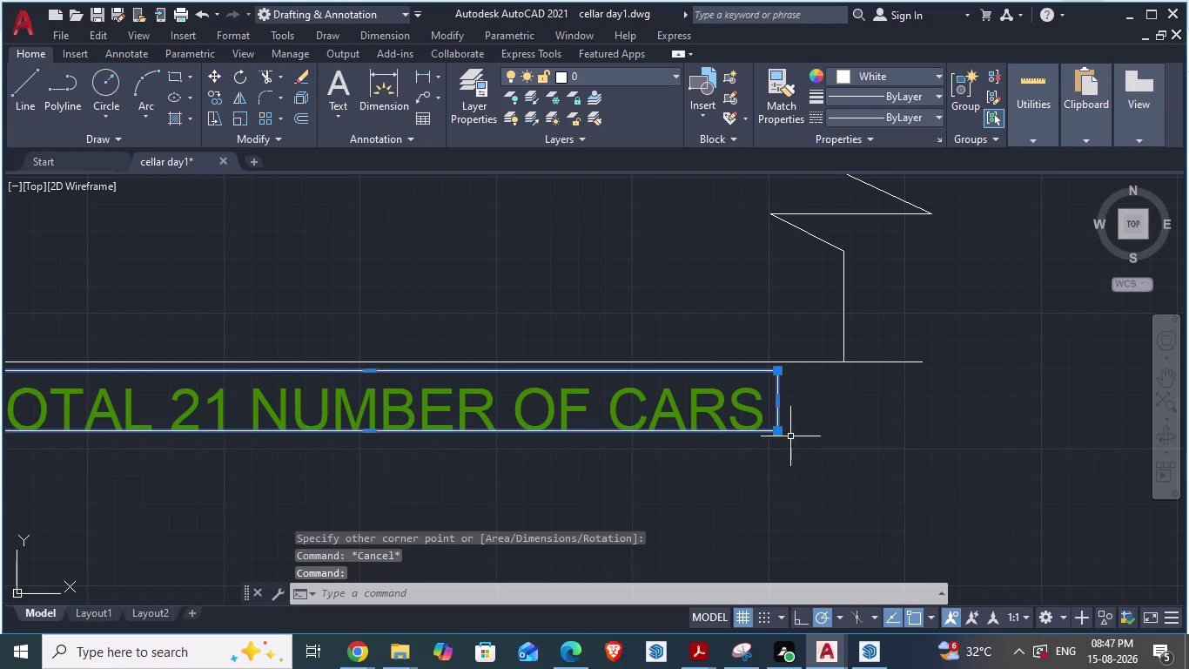
scroll(up, 3)
click(758, 424)
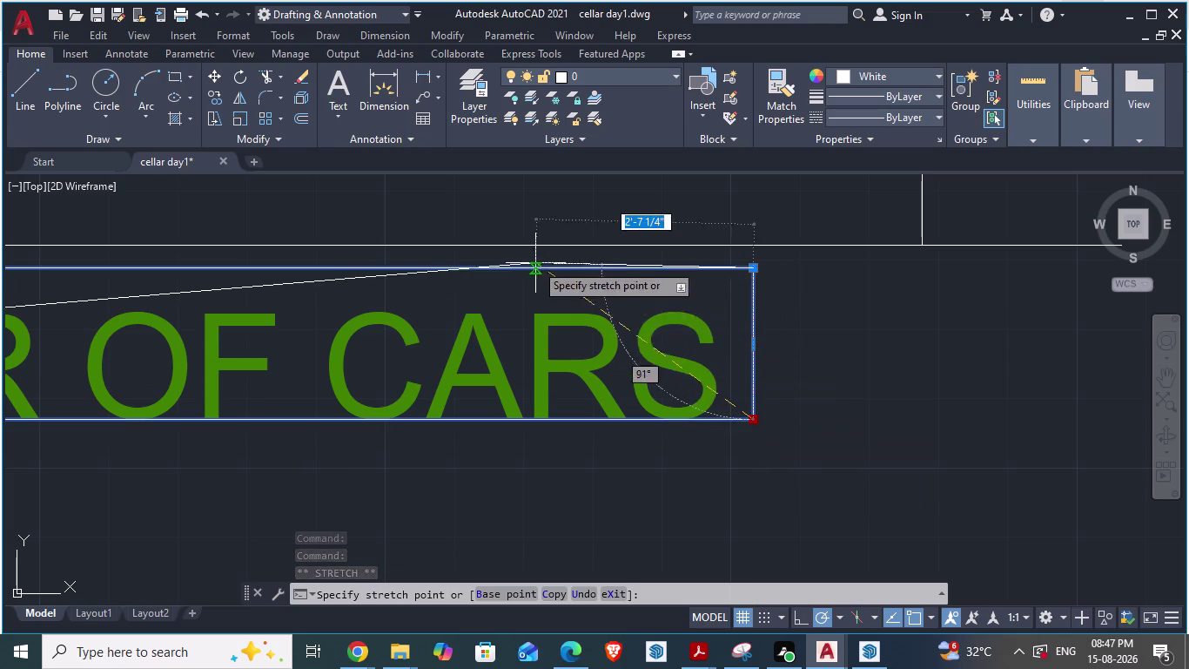
key(Escape)
scroll(down, 3)
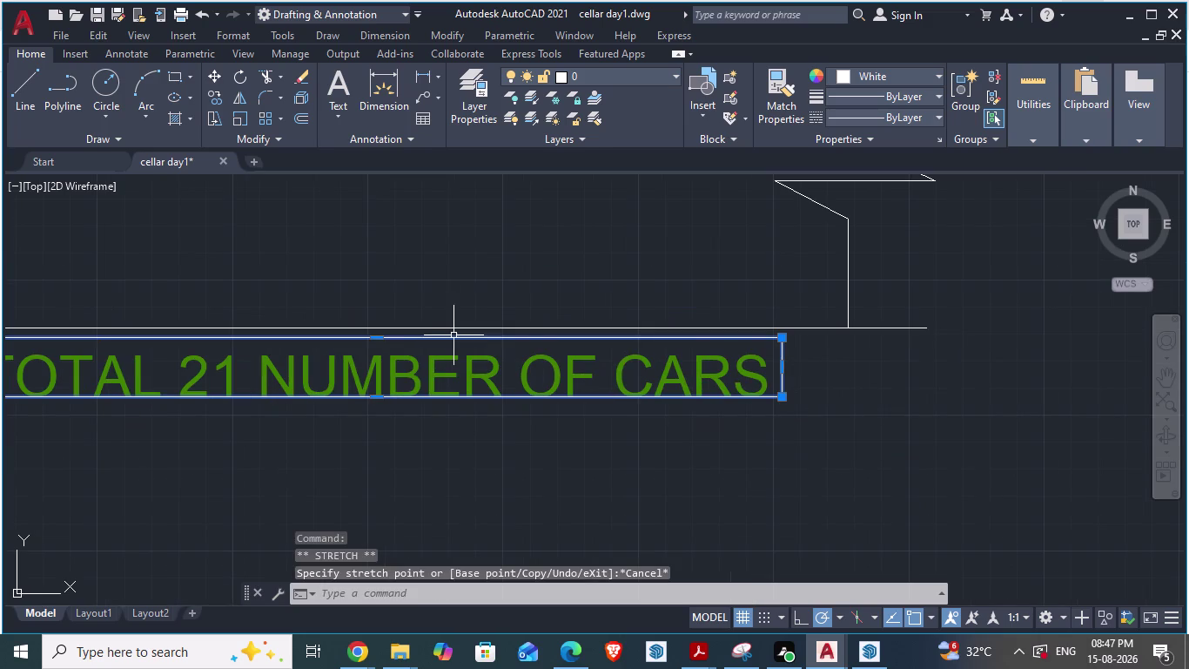
click(456, 339)
key(m)
key(Return)
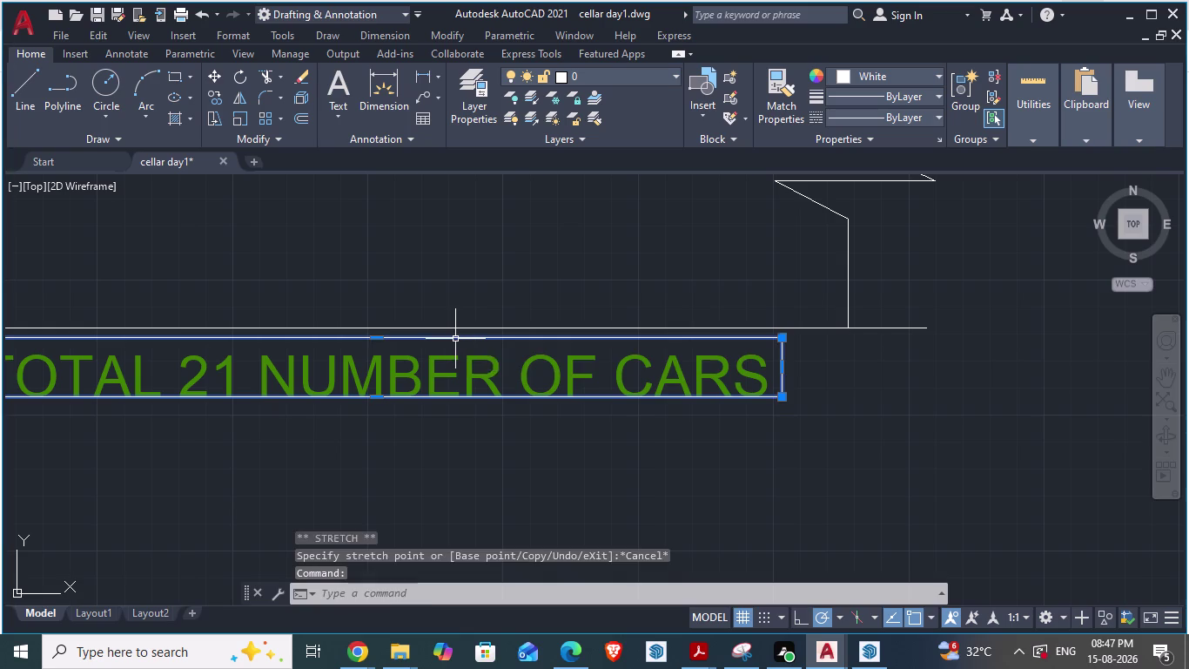
click(293, 400)
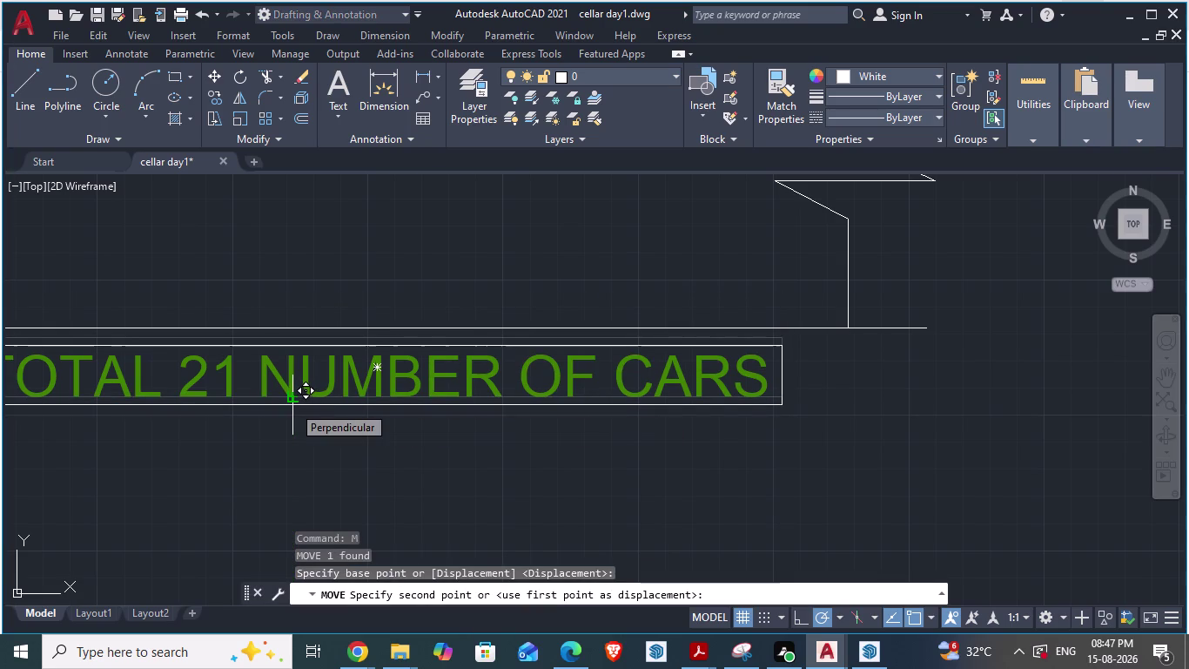
click(293, 405)
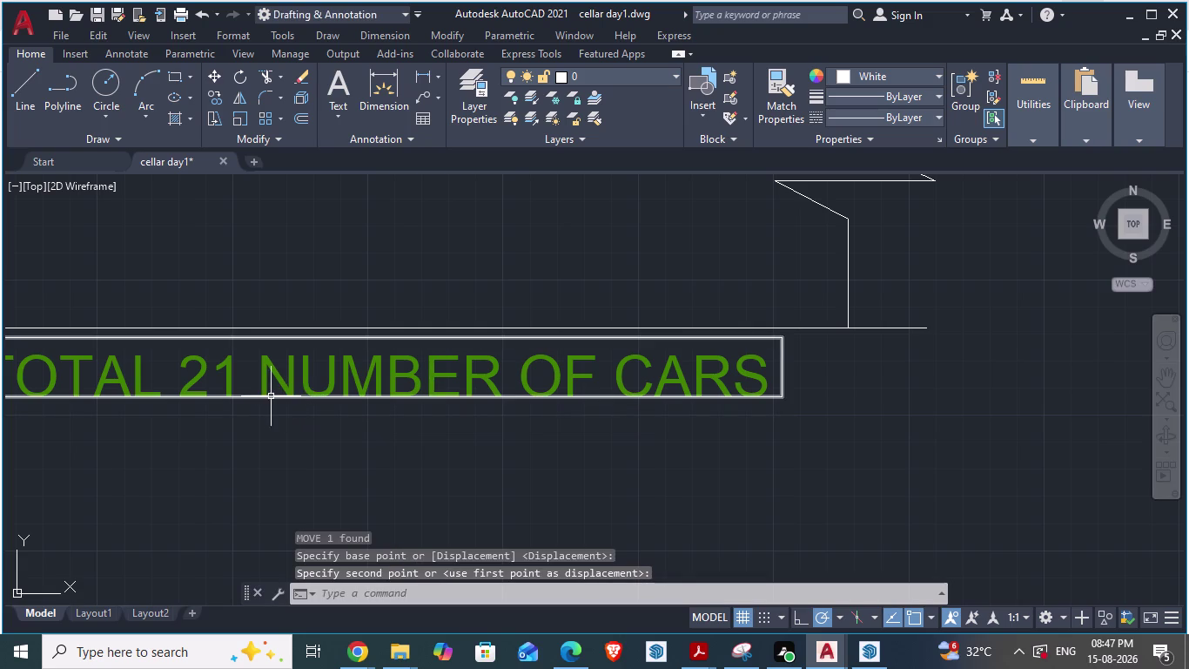
click(259, 397)
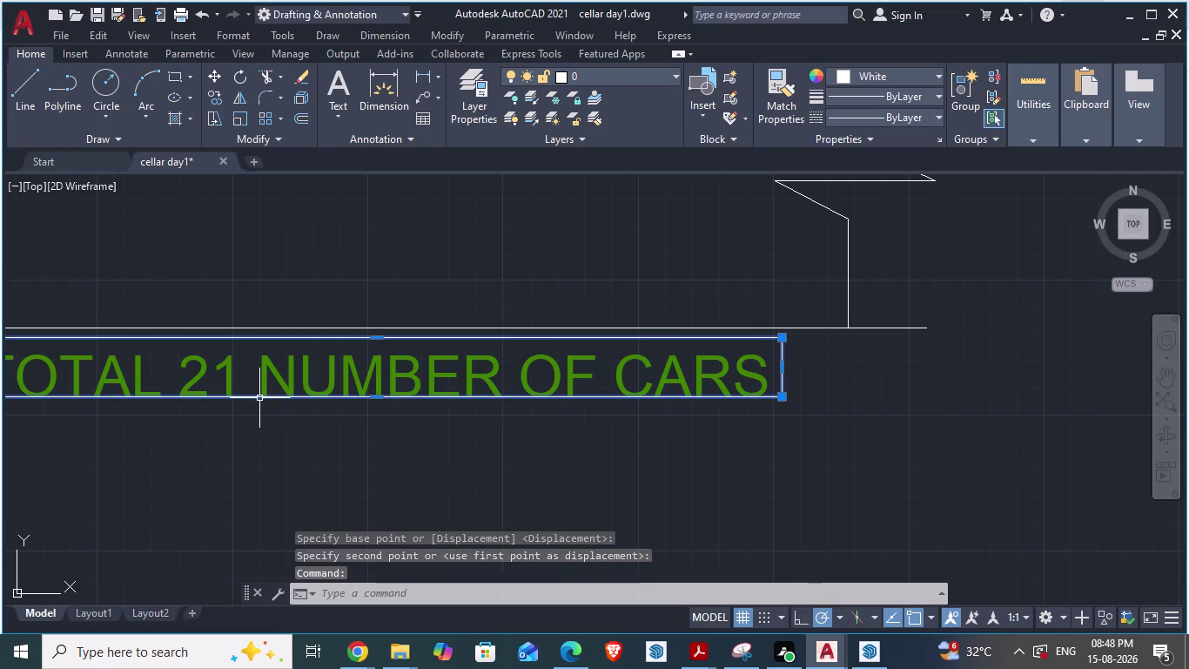
key(Delete)
scroll(down, 3)
scroll(up, 3)
scroll(up, 3)
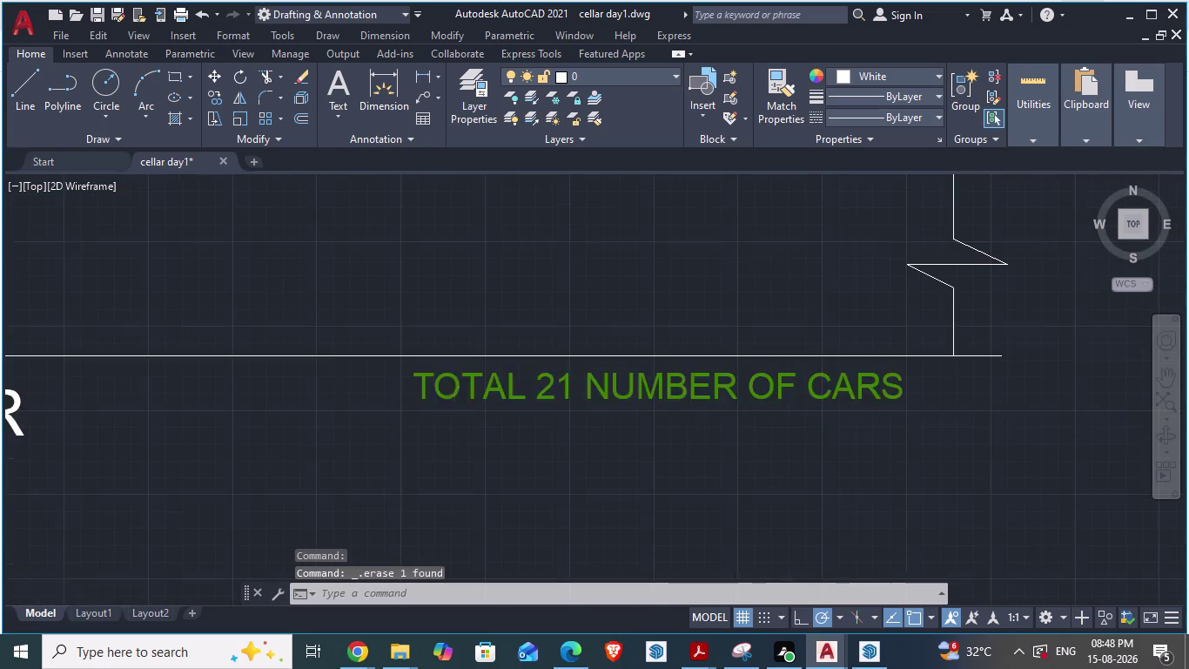
Start a rectangle near the car-count label, then abandon it.
text(REC)
key(Return)
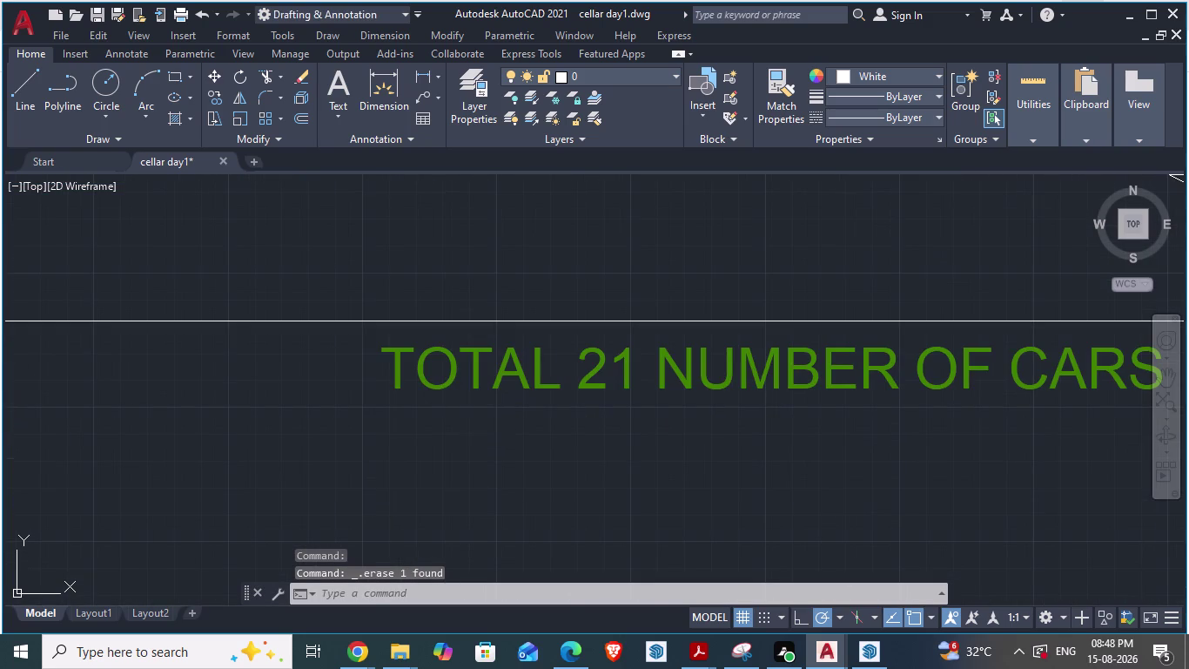
click(365, 330)
scroll(down, 3)
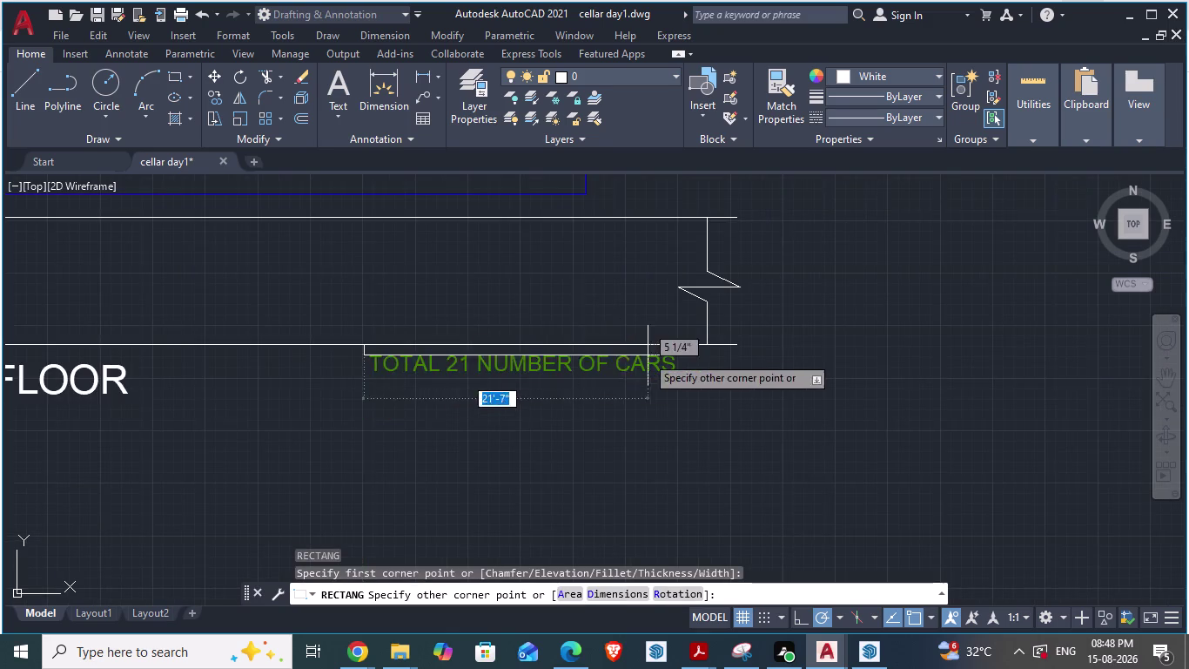
scroll(up, 3)
key(Escape)
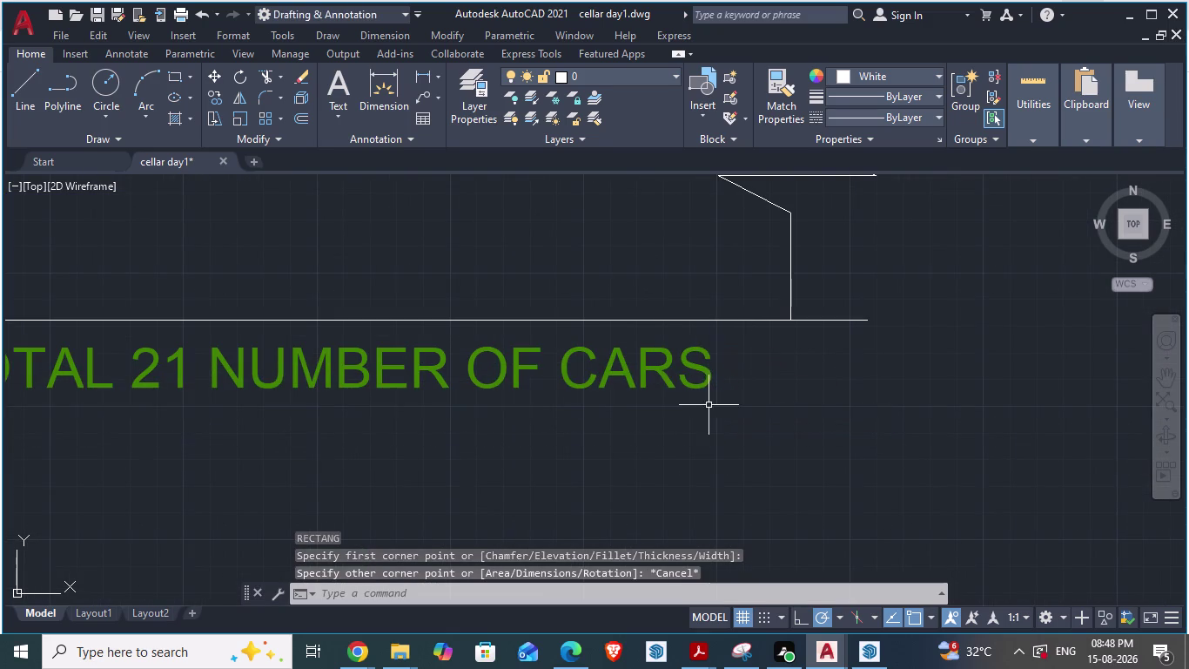
scroll(down, 3)
Draw a rectangle from the label's top-left corner to just past the end of CARS.
text(REC)
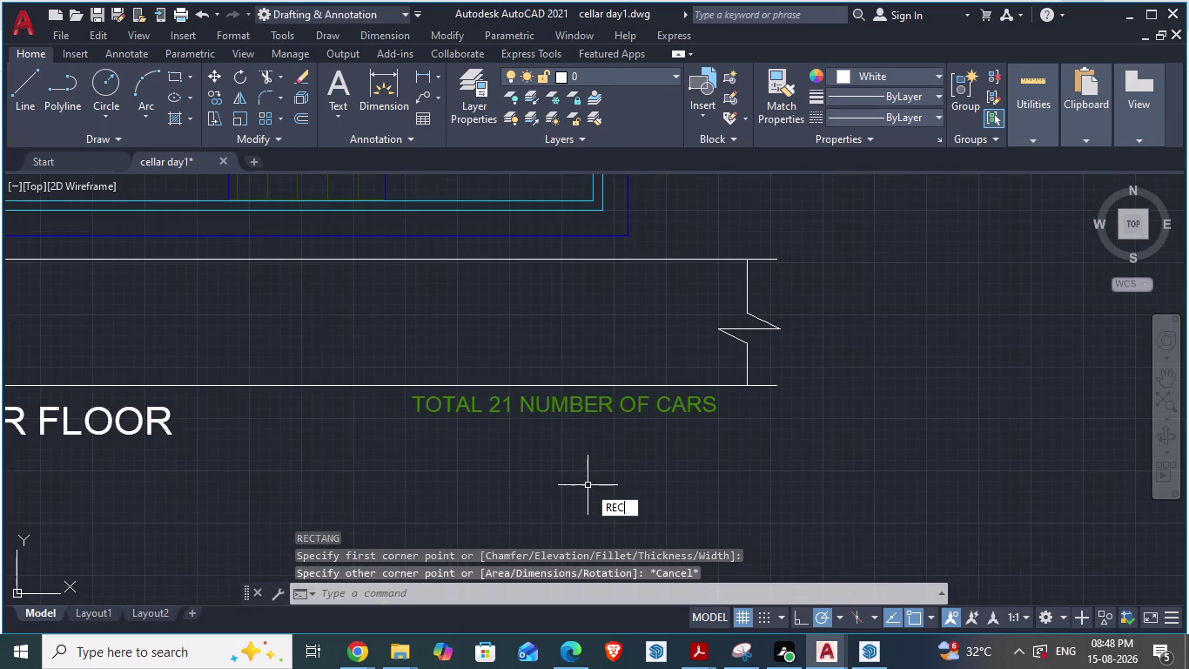
key(Return)
scroll(up, 3)
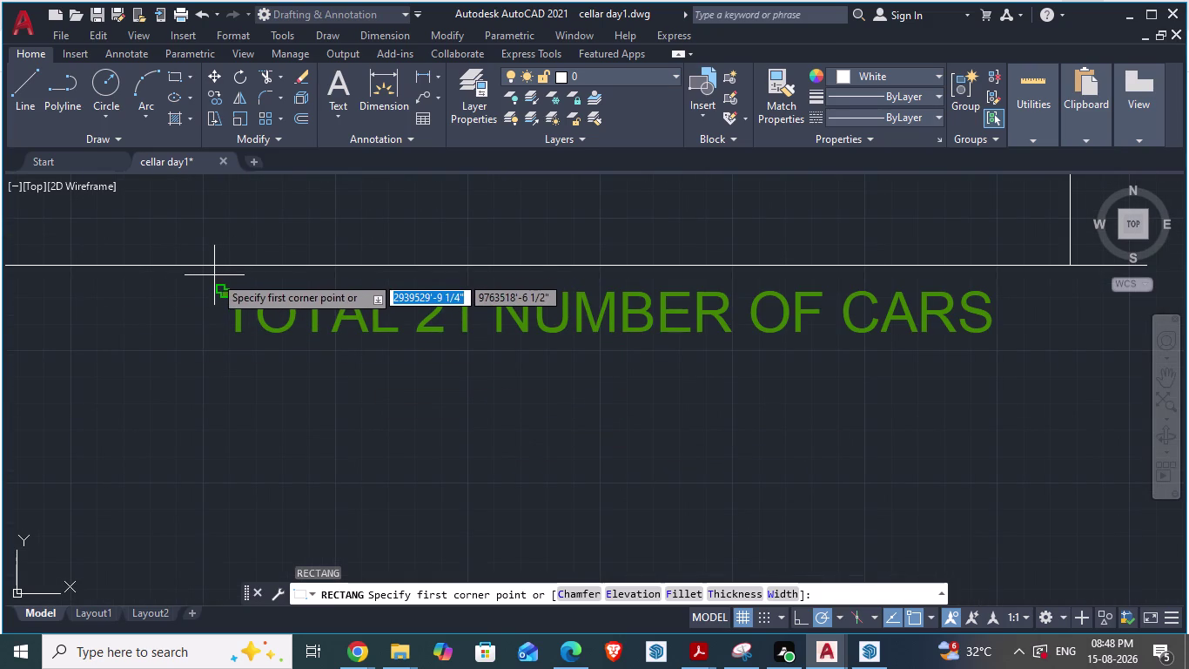
click(207, 282)
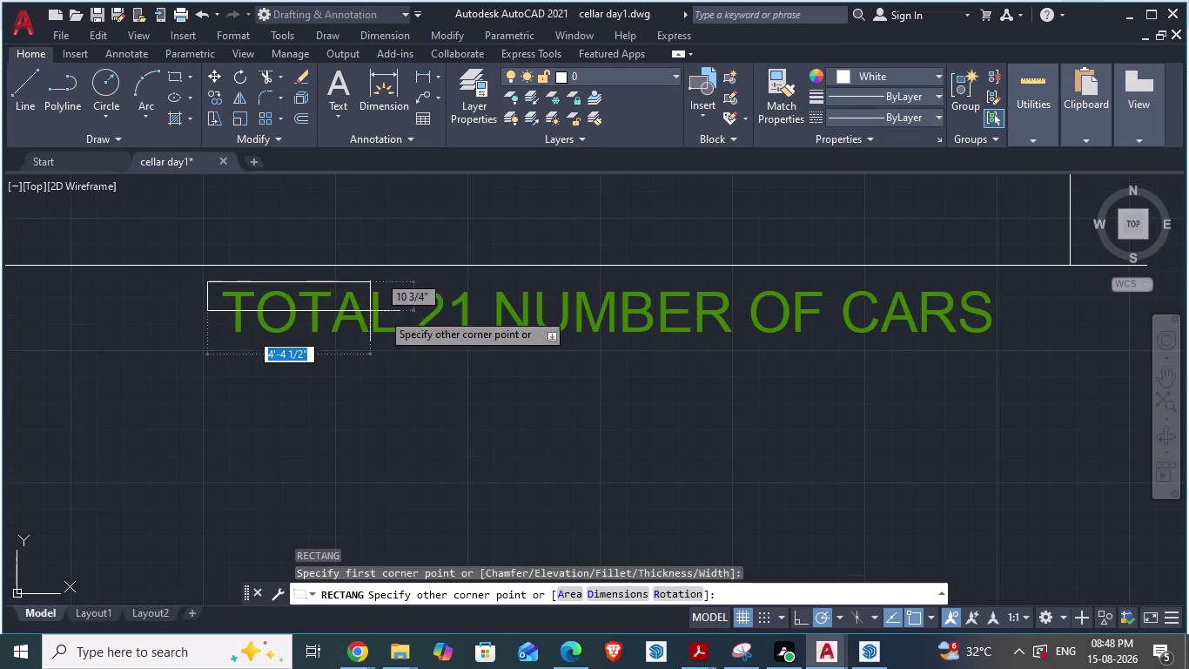
click(1001, 341)
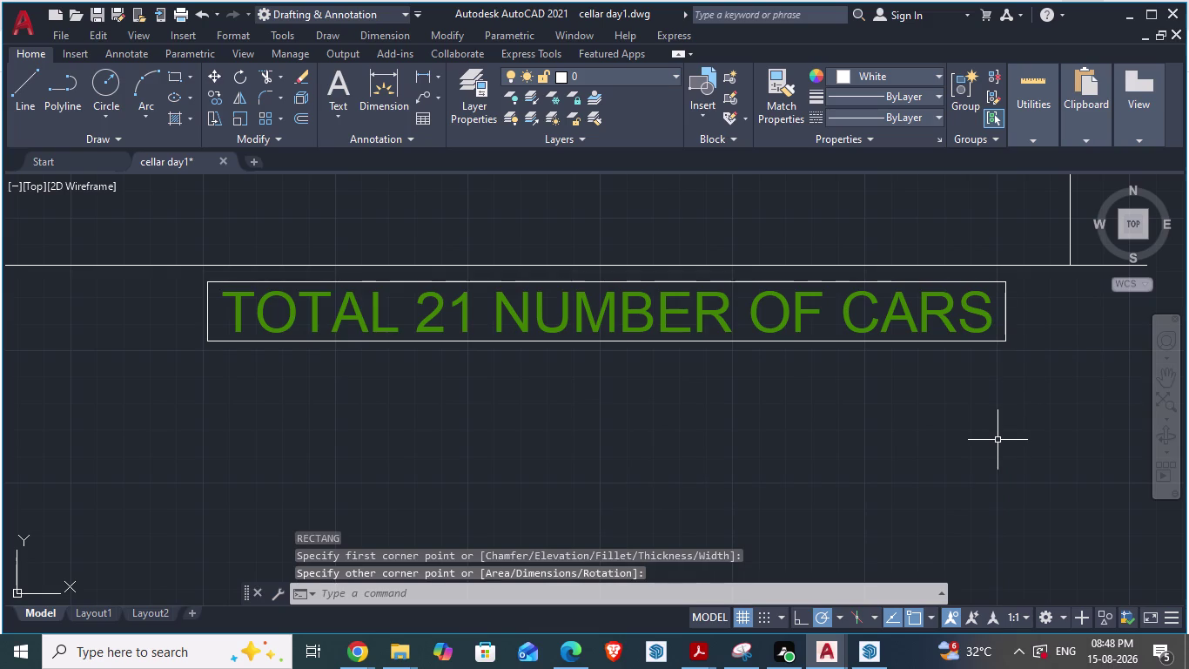
key(Escape)
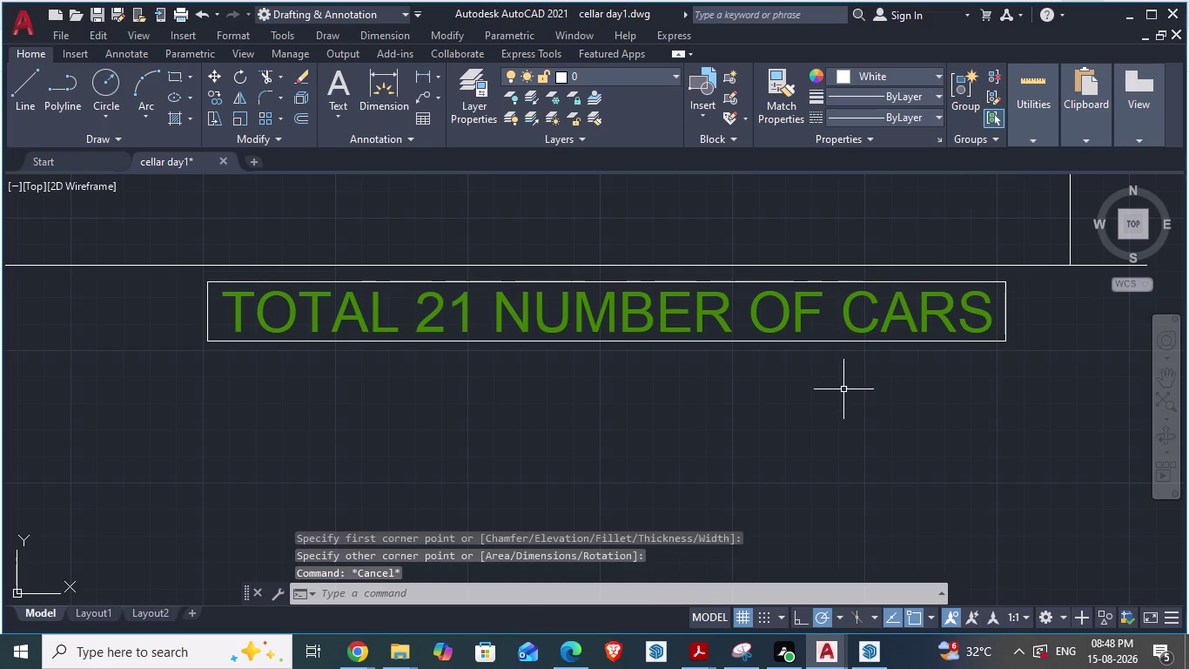
key(f)
key(Return)
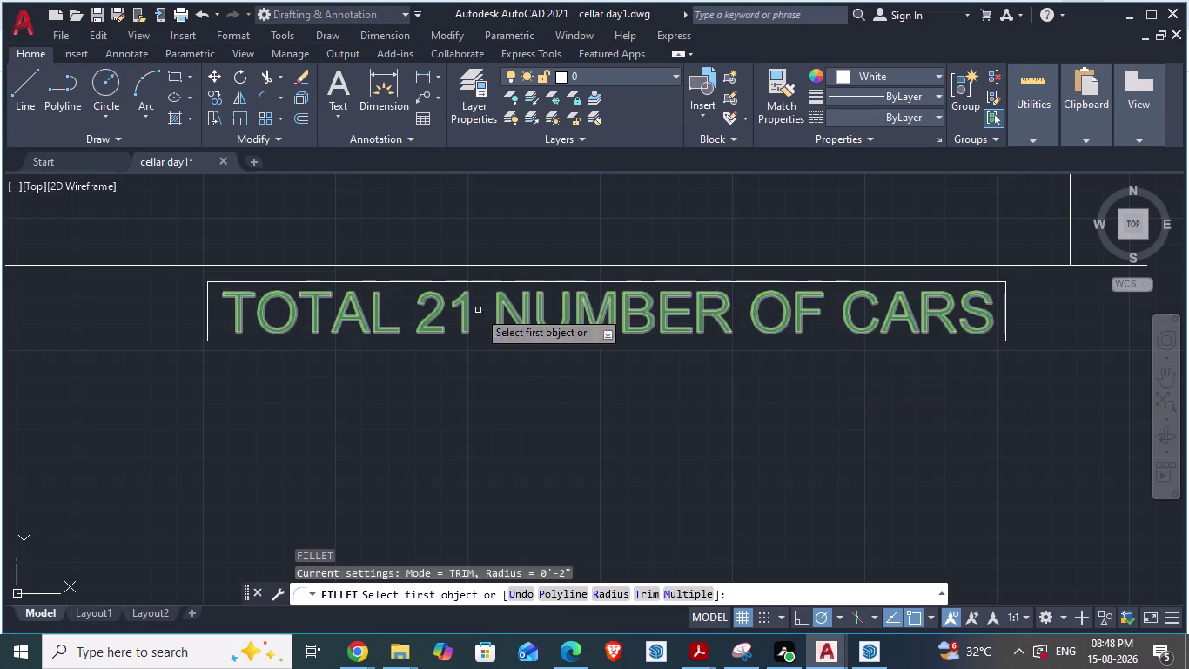
Fillet the frame's top-left and top-right corners.
click(206, 300)
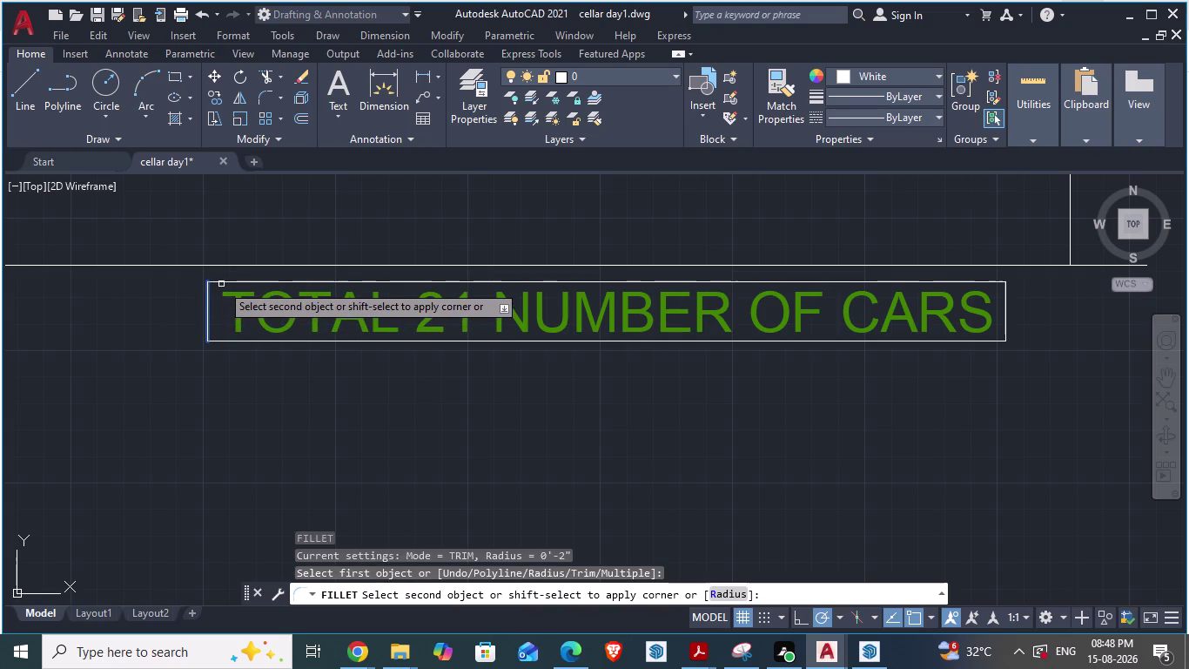
click(222, 281)
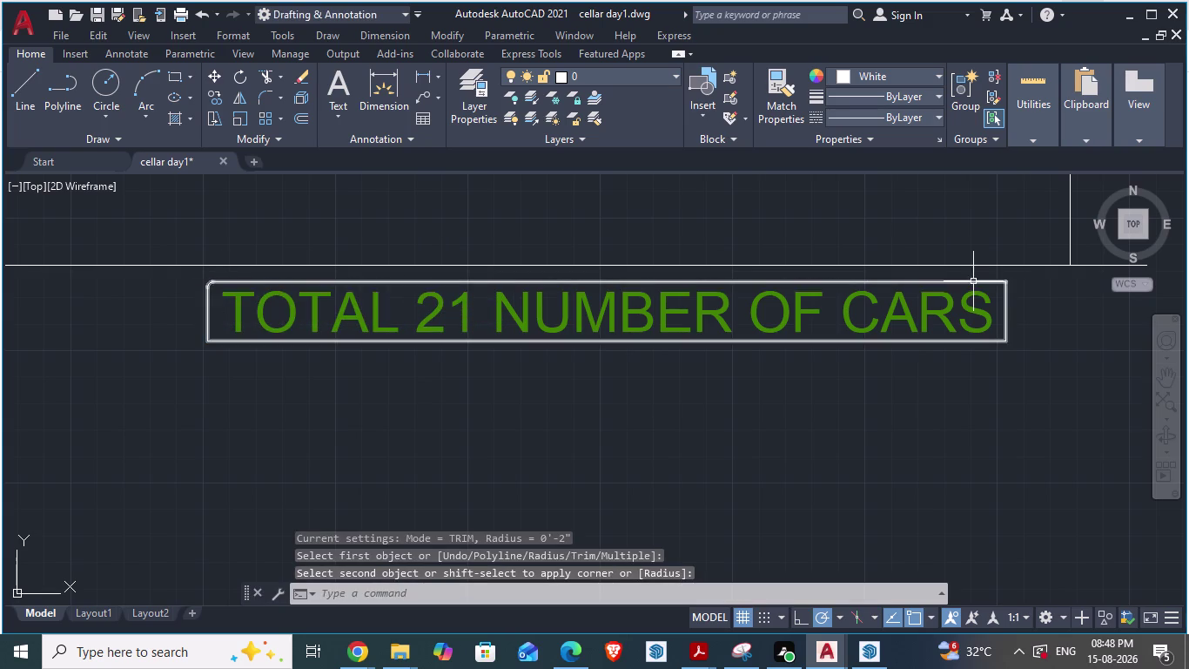
key(space)
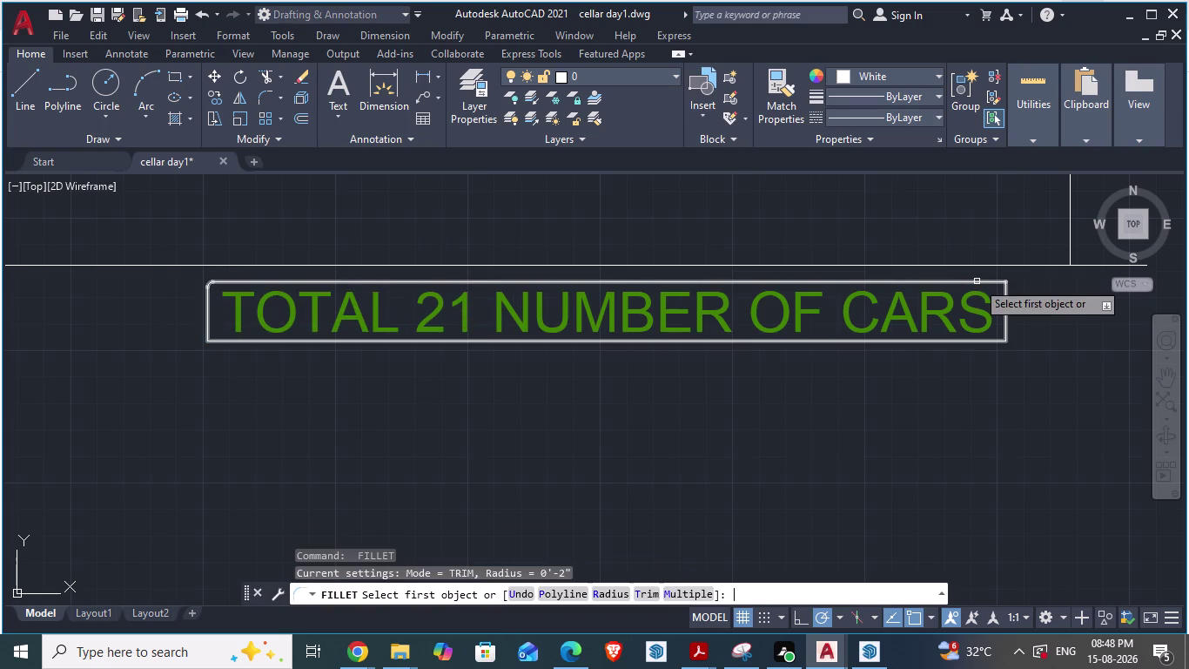
click(977, 281)
click(1006, 301)
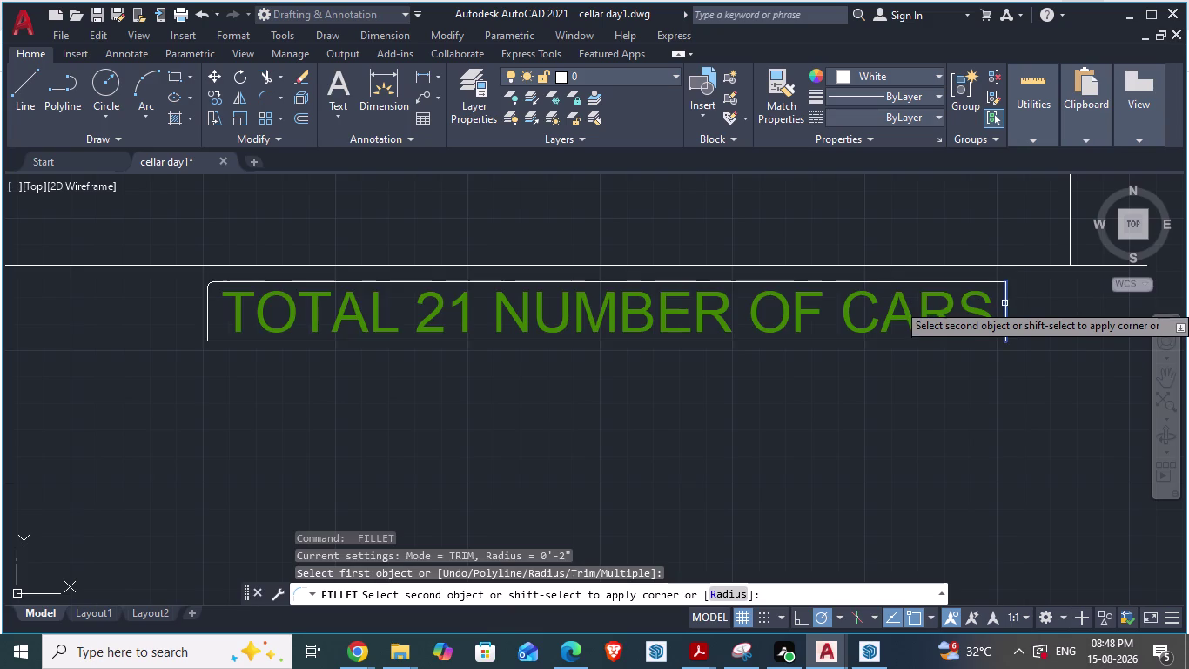
scroll(up, 3)
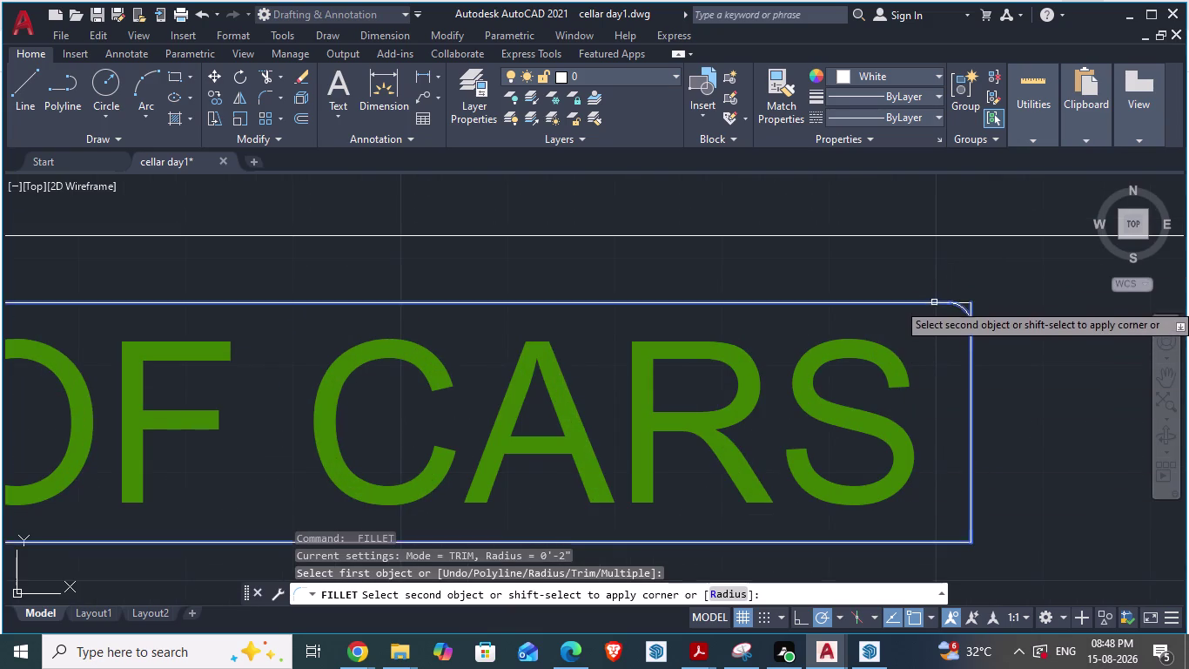
click(934, 303)
scroll(down, 3)
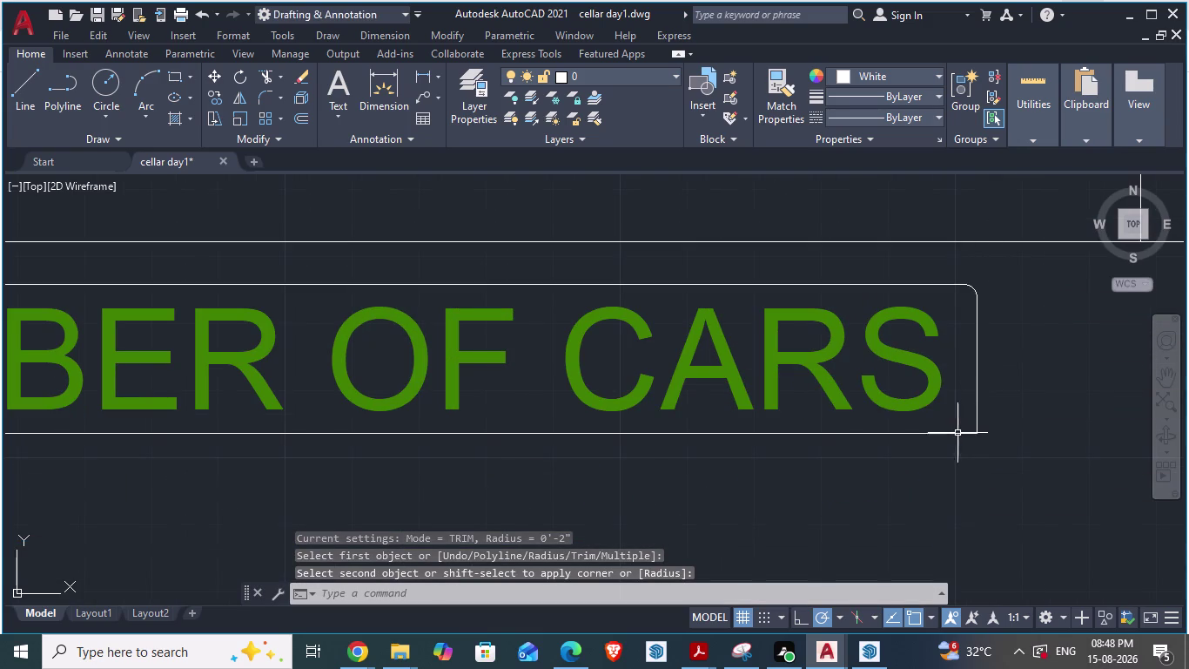
Fillet the bottom-right and bottom-left corners, then select the rounded frame.
key(space)
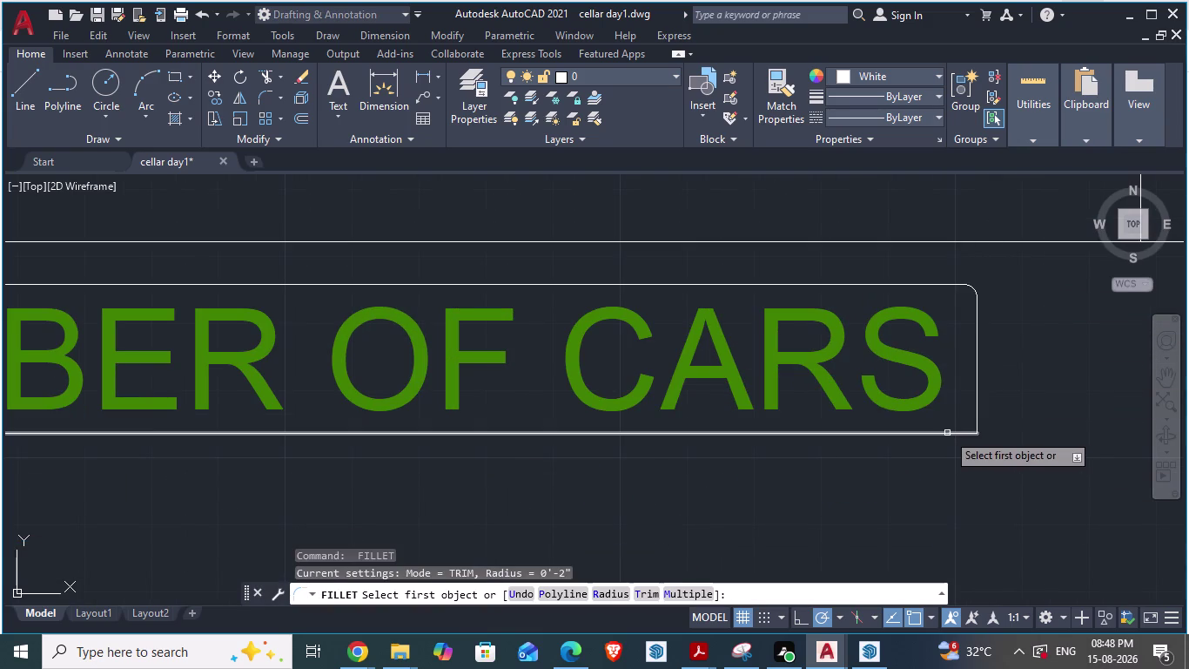
click(947, 432)
click(978, 406)
scroll(down, 3)
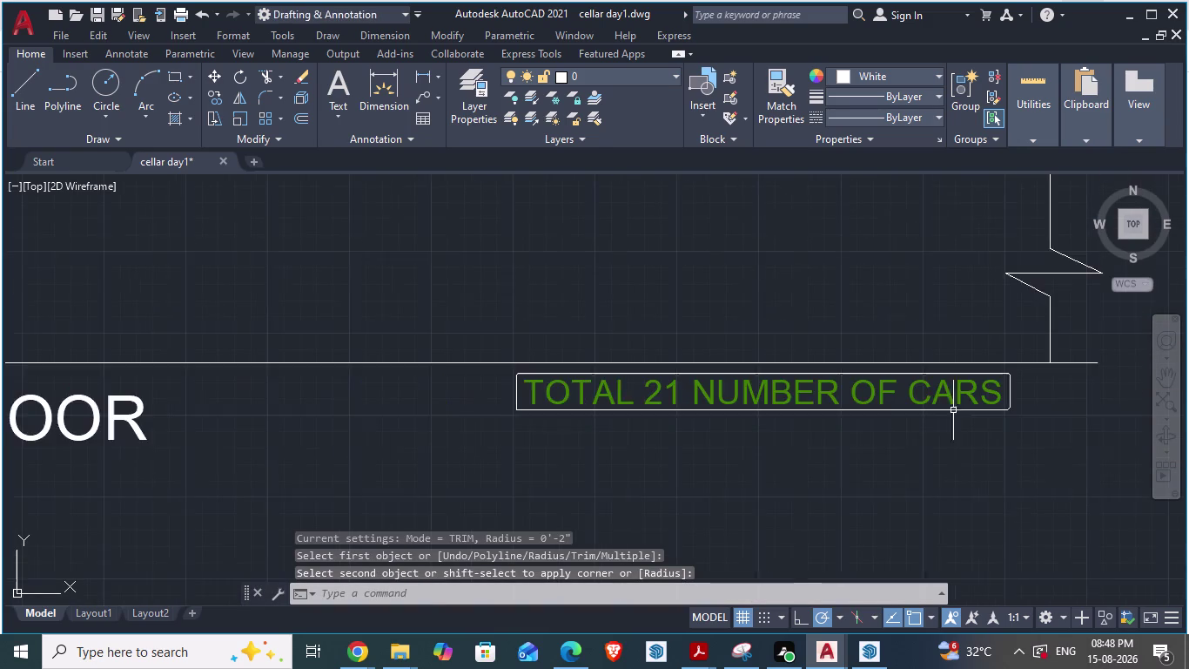
scroll(up, 3)
scroll(down, 3)
scroll(up, 3)
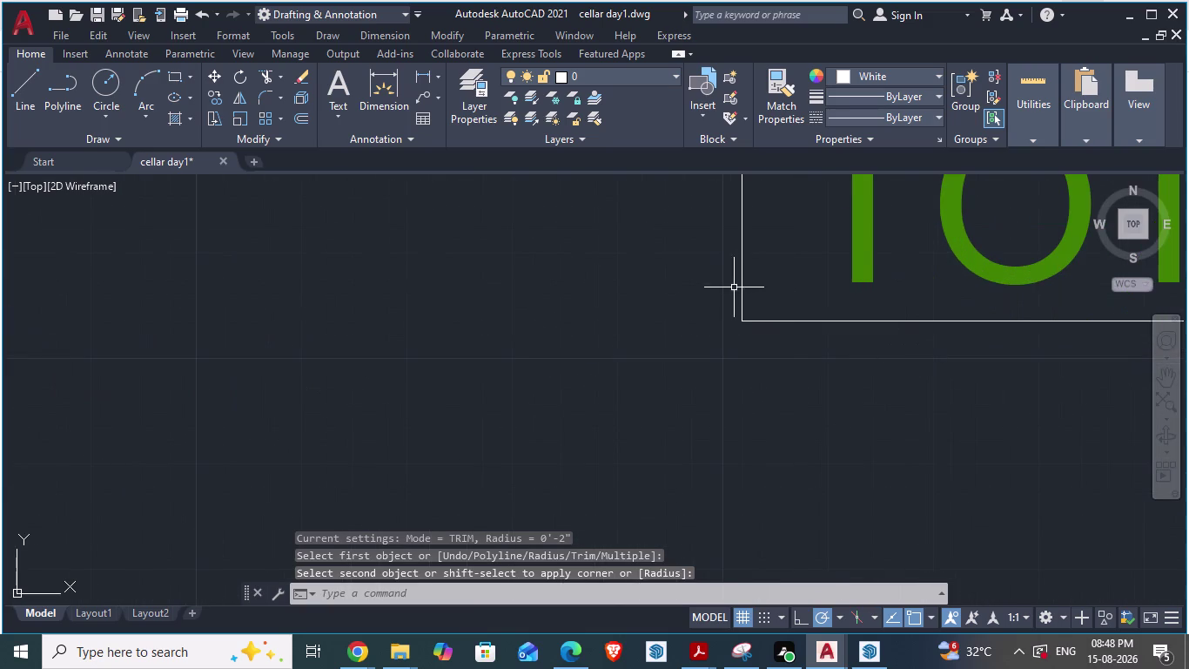
key(space)
click(742, 283)
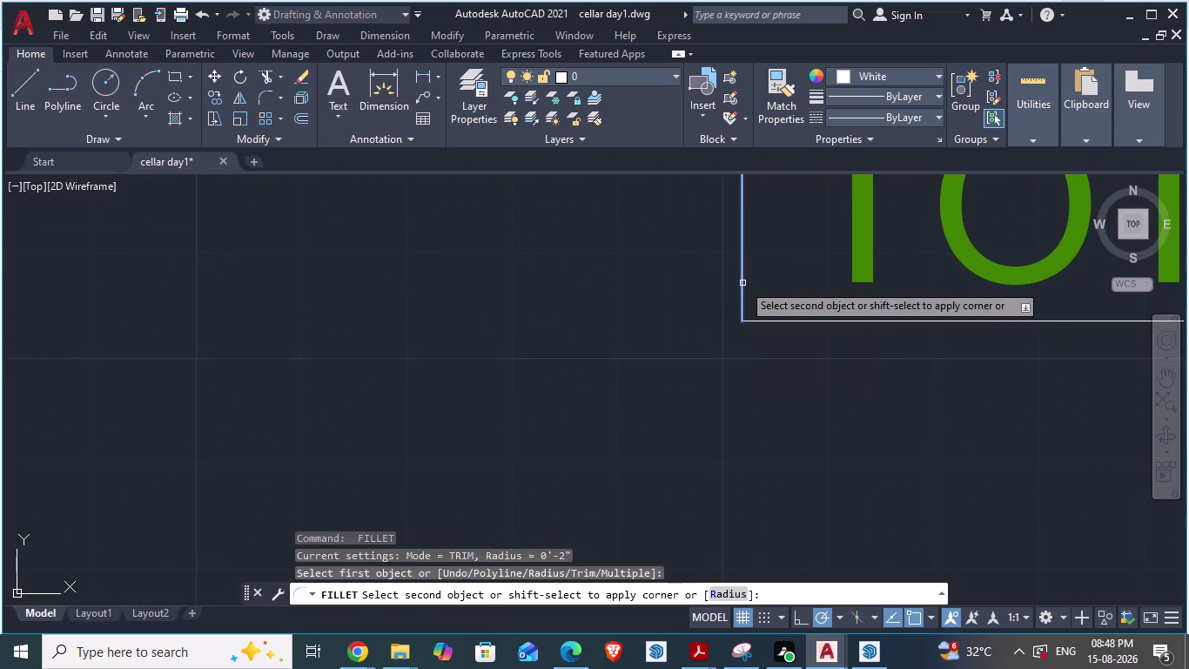
click(775, 321)
scroll(down, 3)
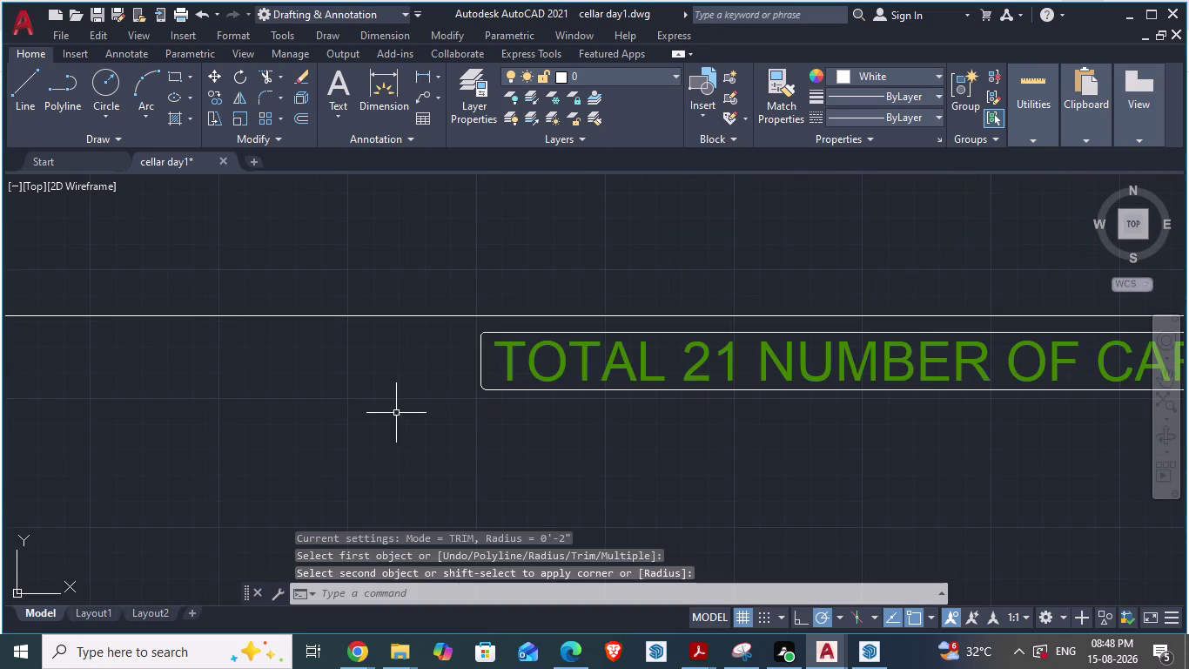
scroll(down, 3)
key(Escape)
scroll(up, 3)
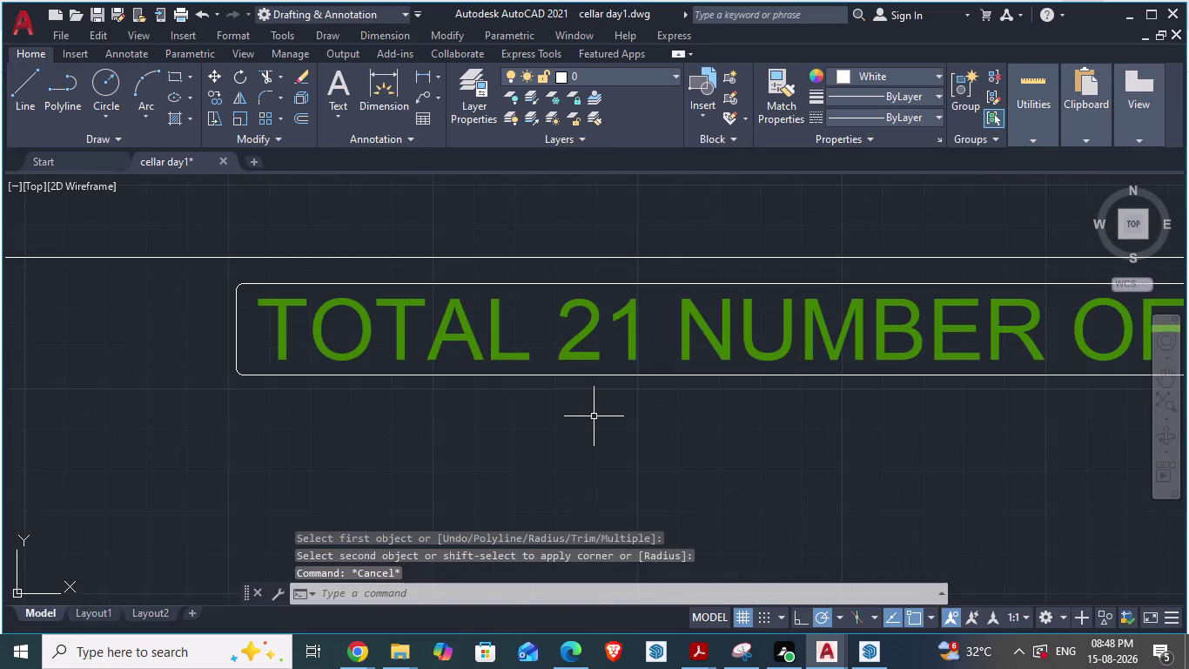
click(574, 374)
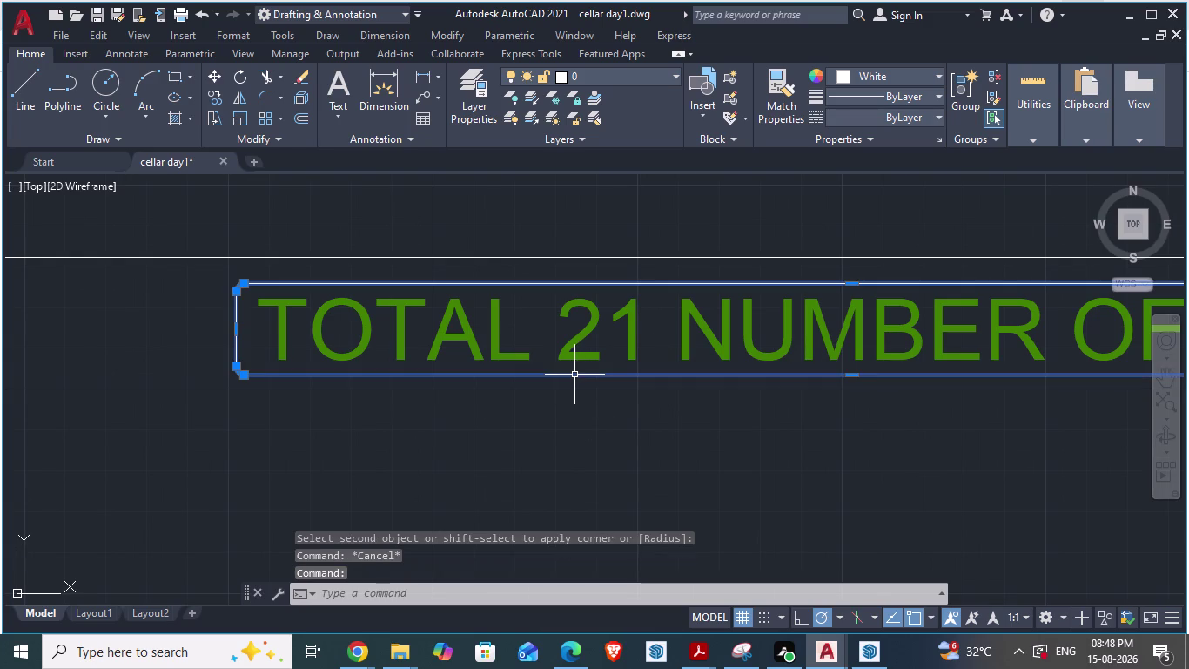
Set the rounded frame's colour to Color 74 in Properties.
right_click(574, 374)
click(617, 597)
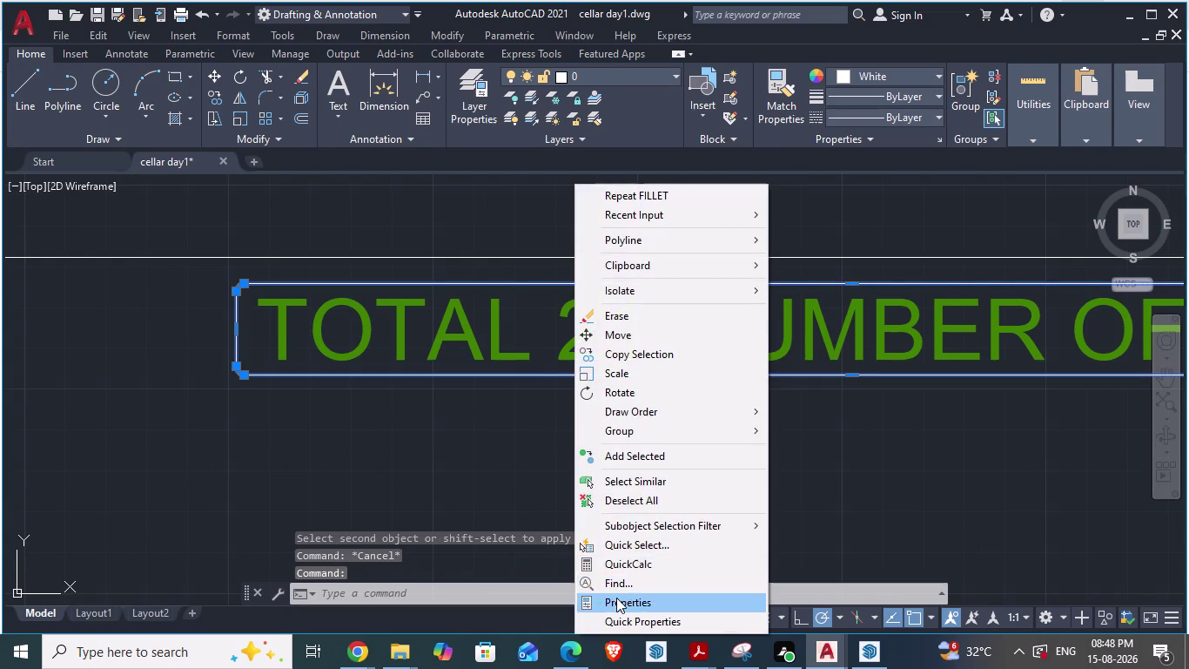
click(945, 253)
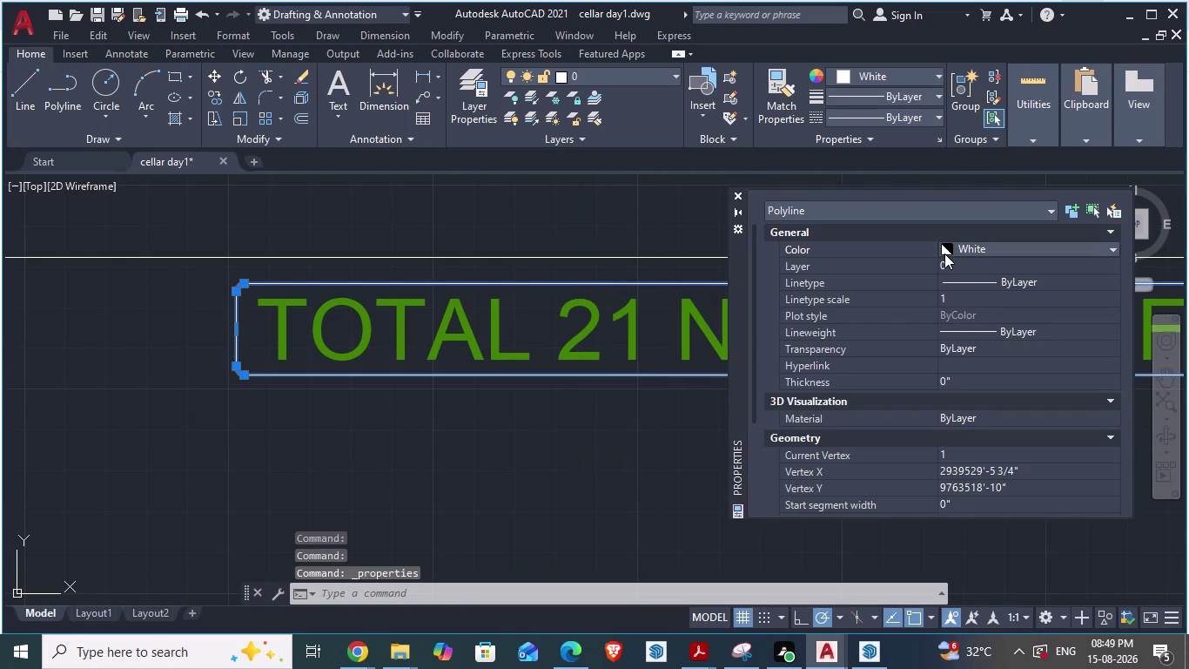
click(945, 245)
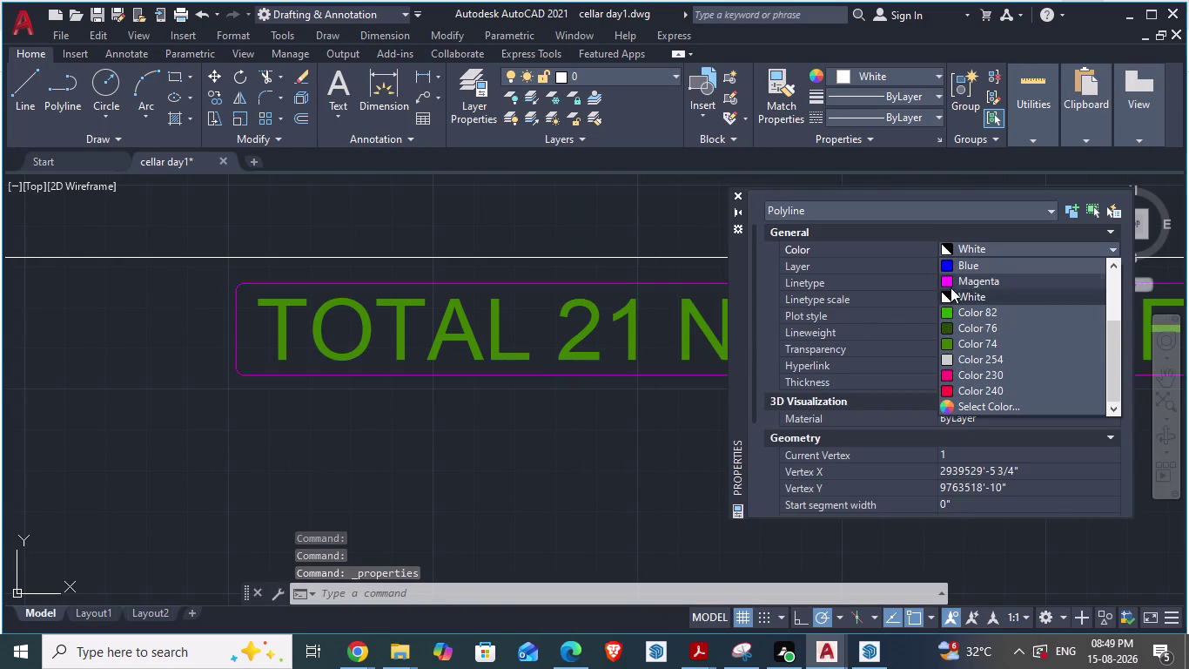
click(949, 342)
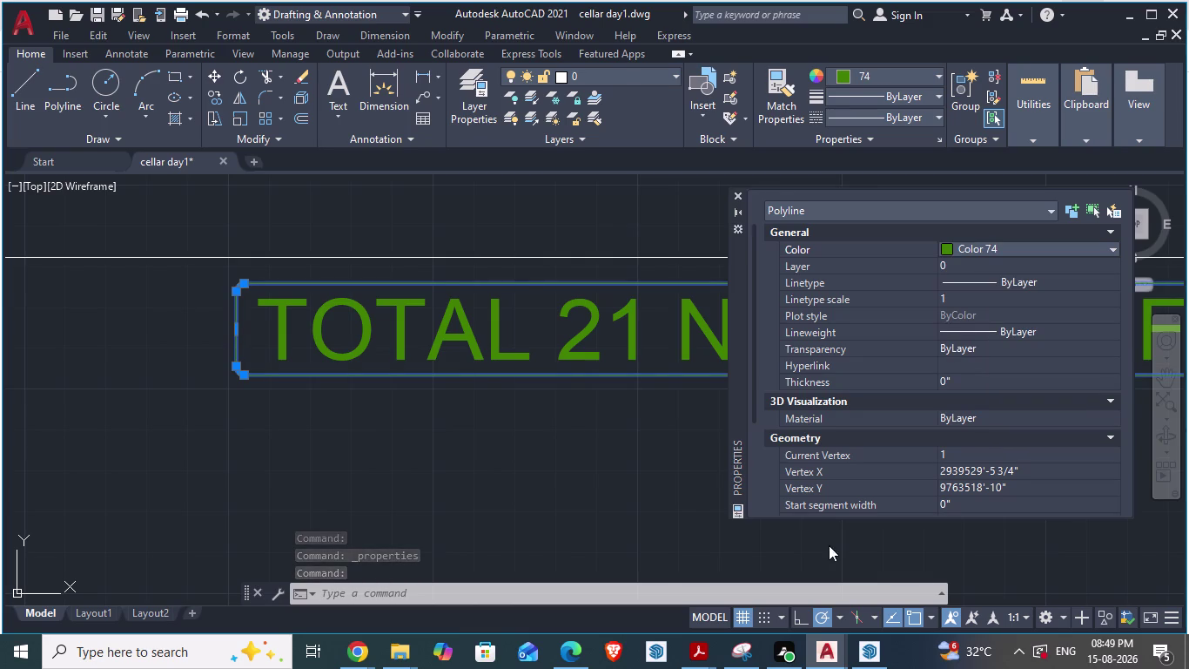
key(Escape)
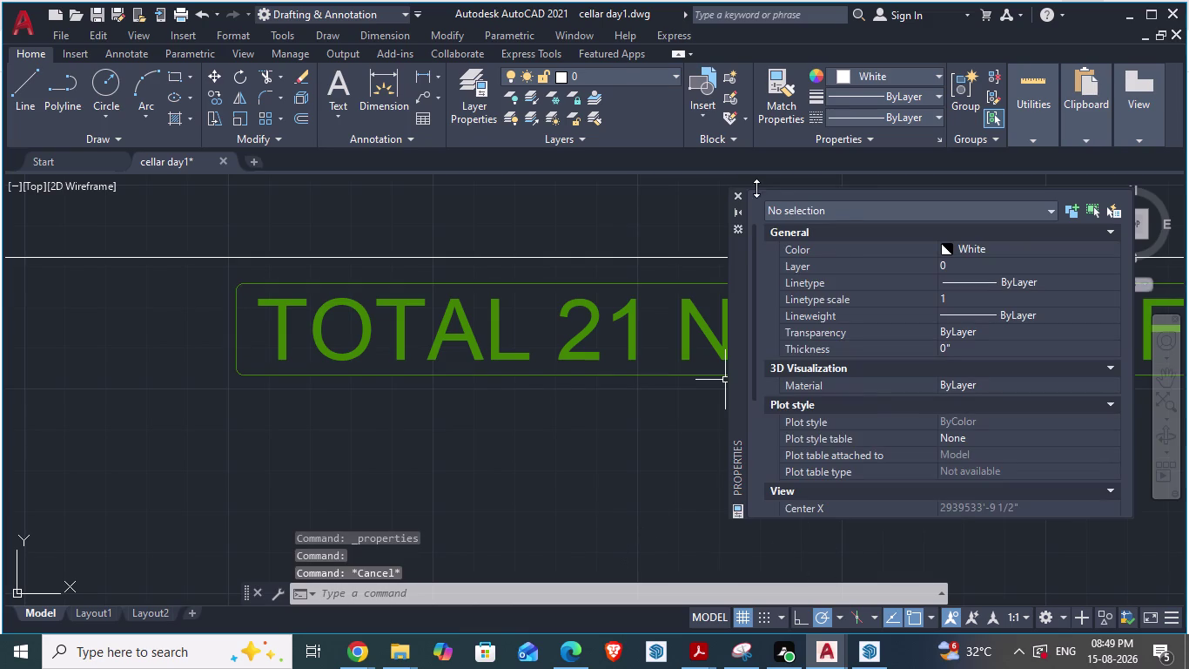
click(739, 199)
Glance at the reference architectural plans drawing and return to the cellar floor drawing.
scroll(down, 3)
scroll(down, 3)
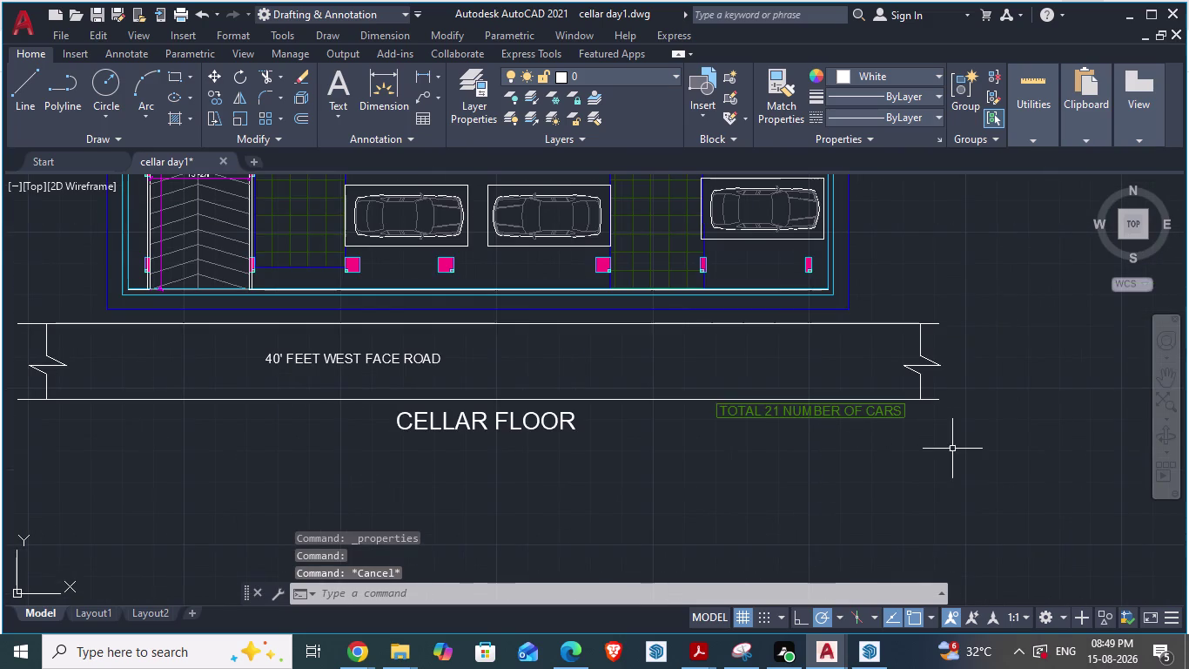
key(alt+Tab)
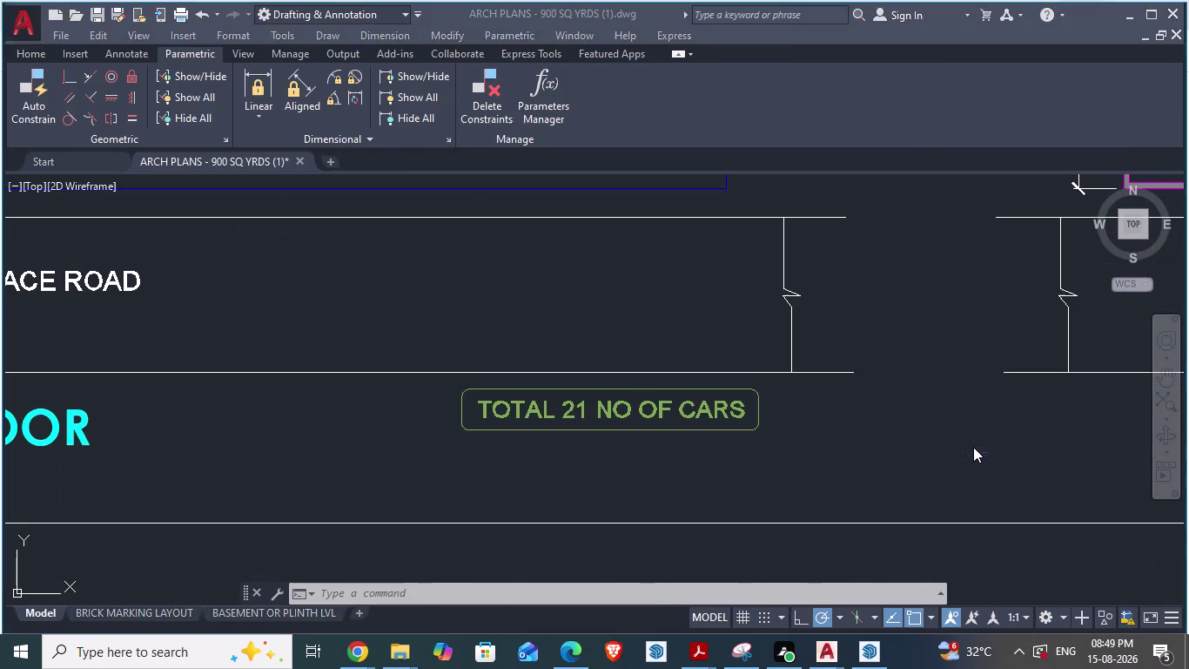
scroll(down, 3)
key(alt+Tab)
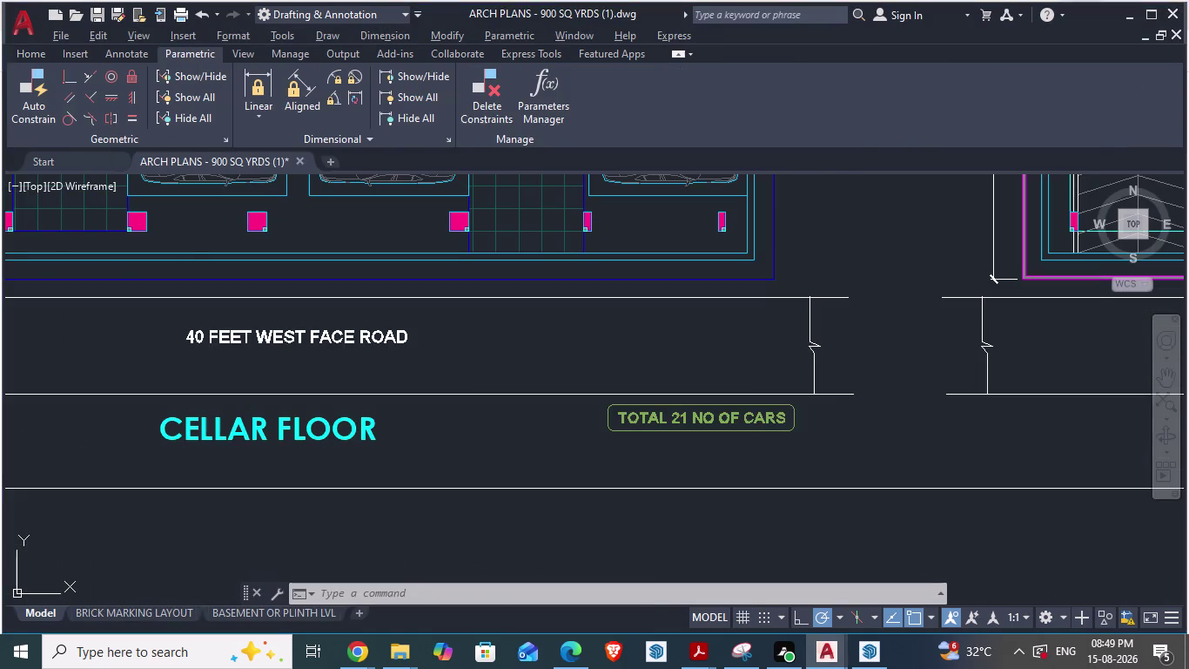
scroll(up, 3)
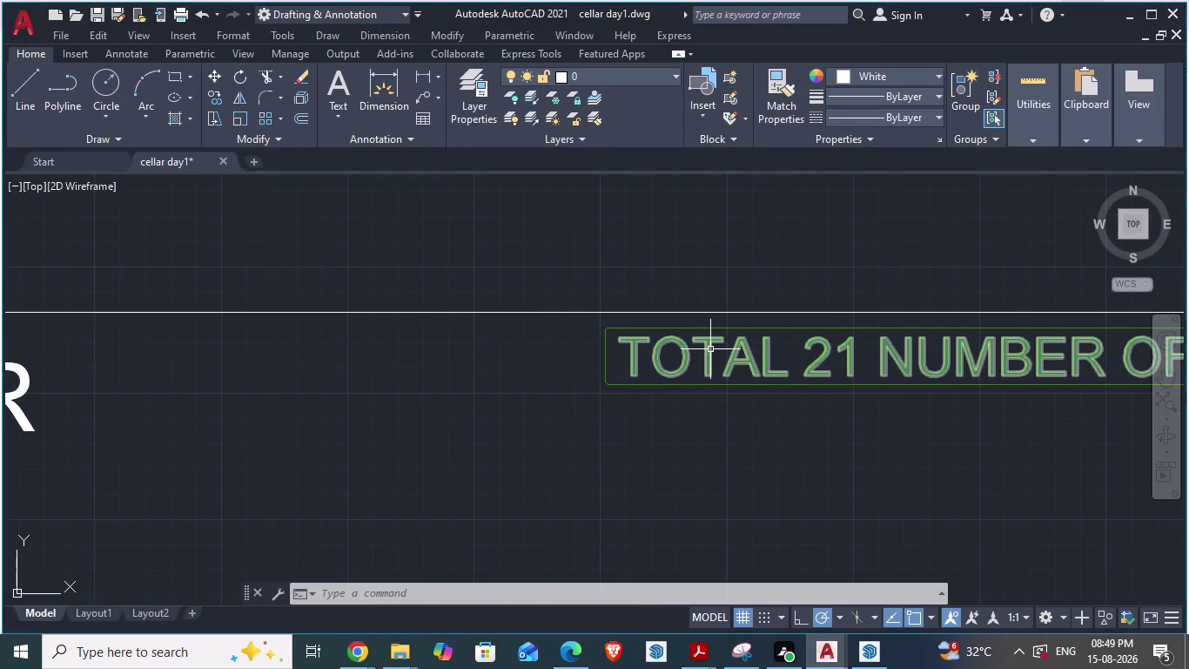
Edit the car-count note's text, reviewing colour and layer options, then close the editor.
click(711, 349)
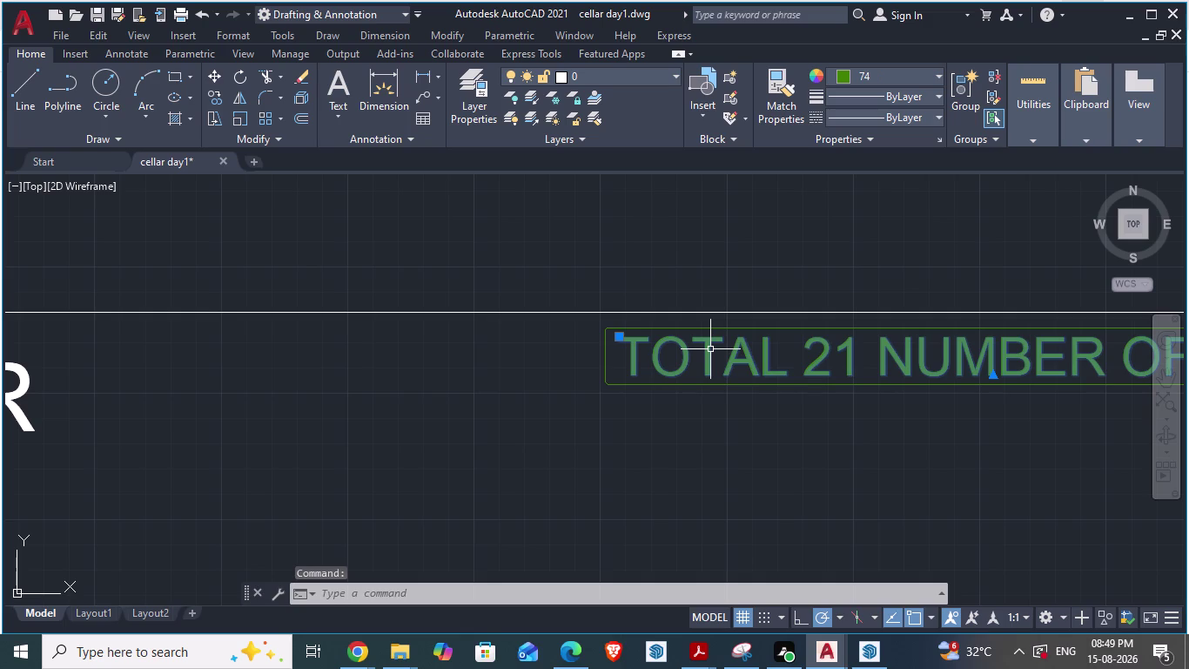
click(711, 349)
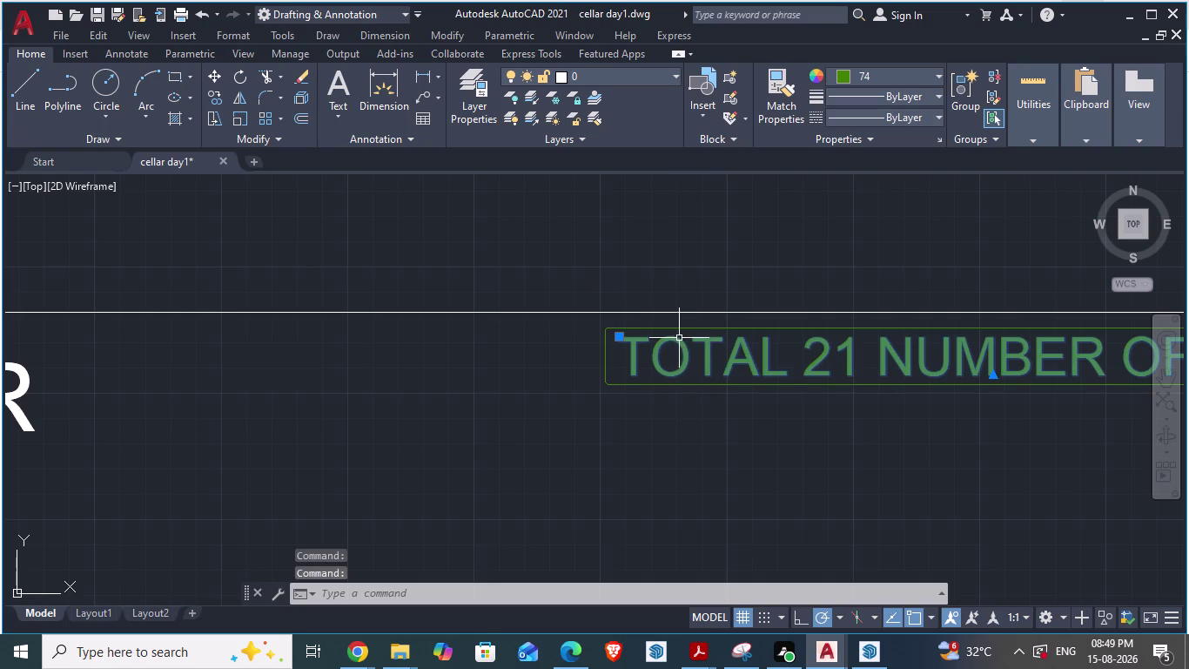
double_click(679, 338)
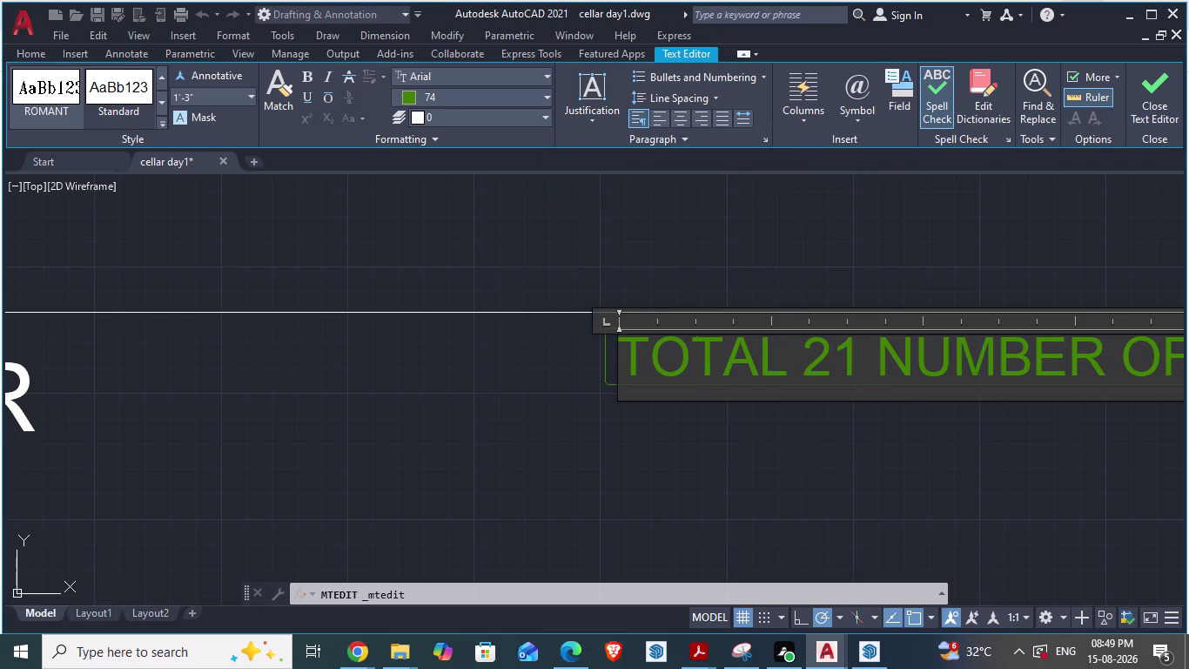
drag(620, 344, 1188, 336)
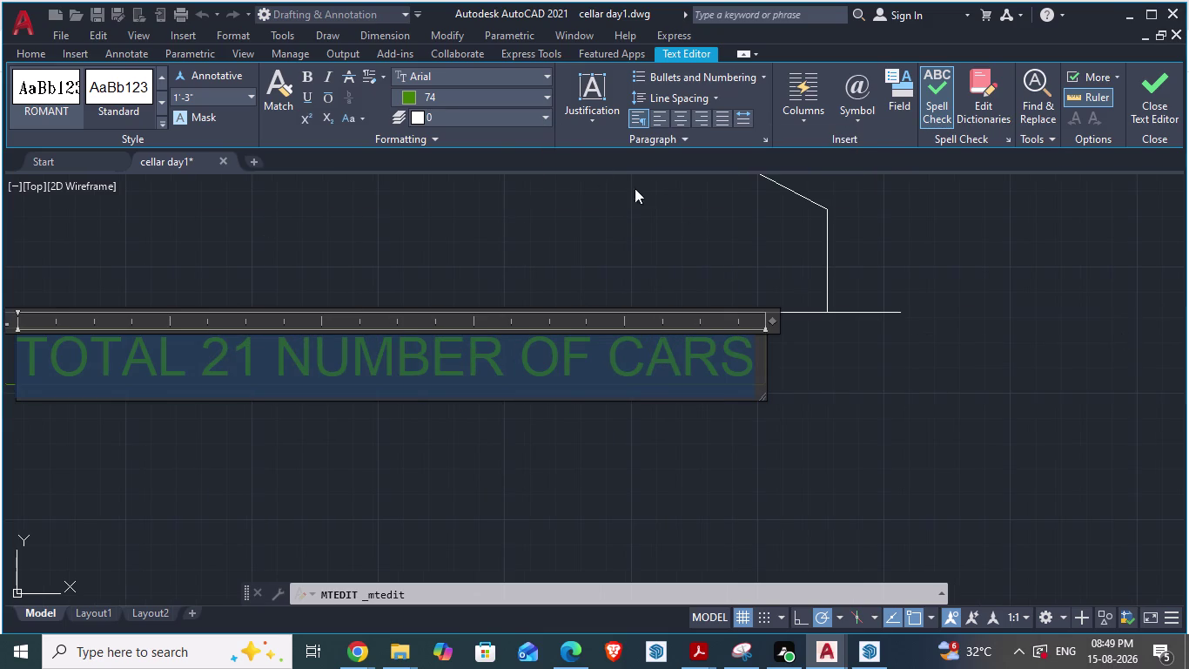
click(546, 98)
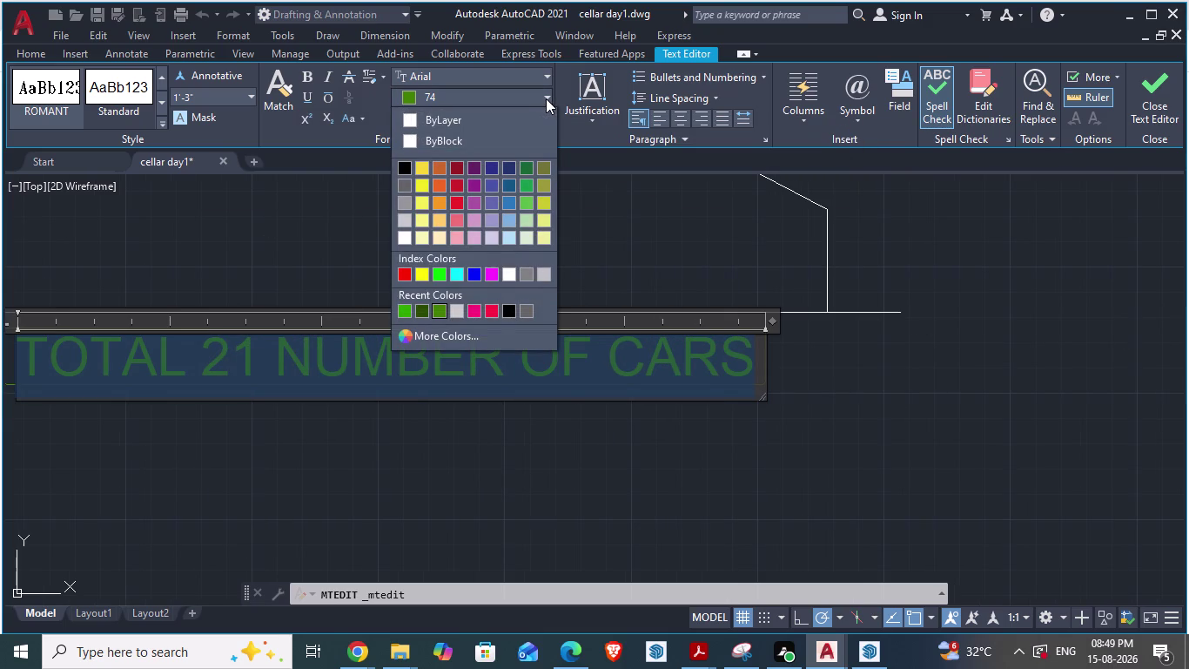
click(546, 98)
click(546, 121)
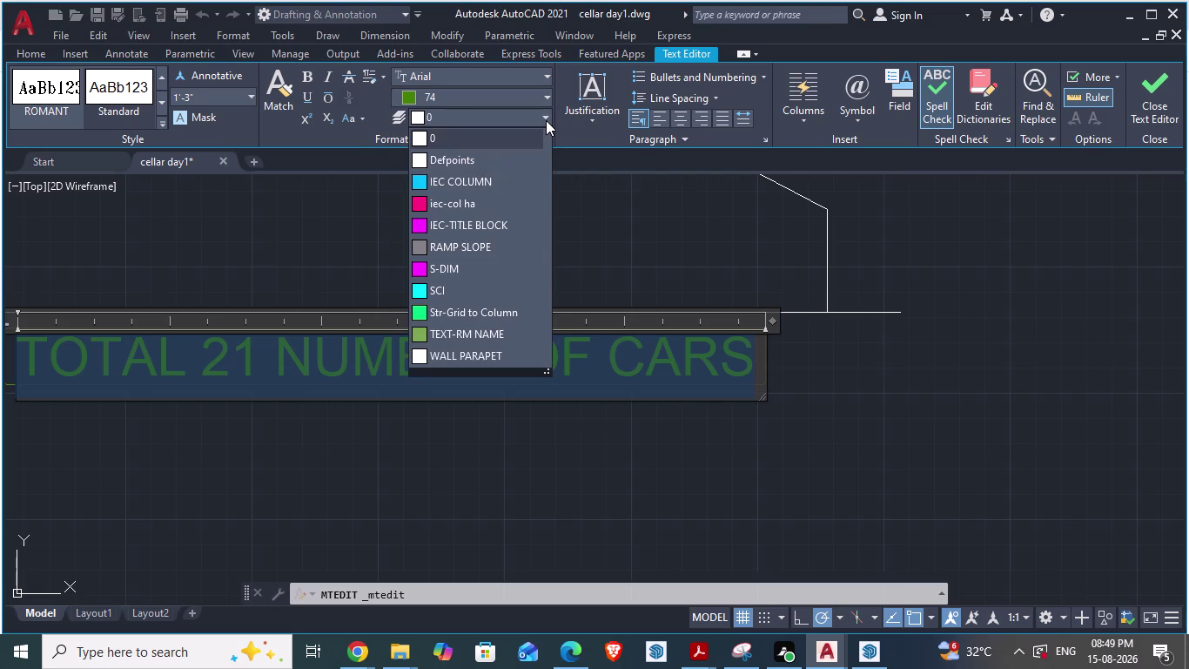
click(545, 114)
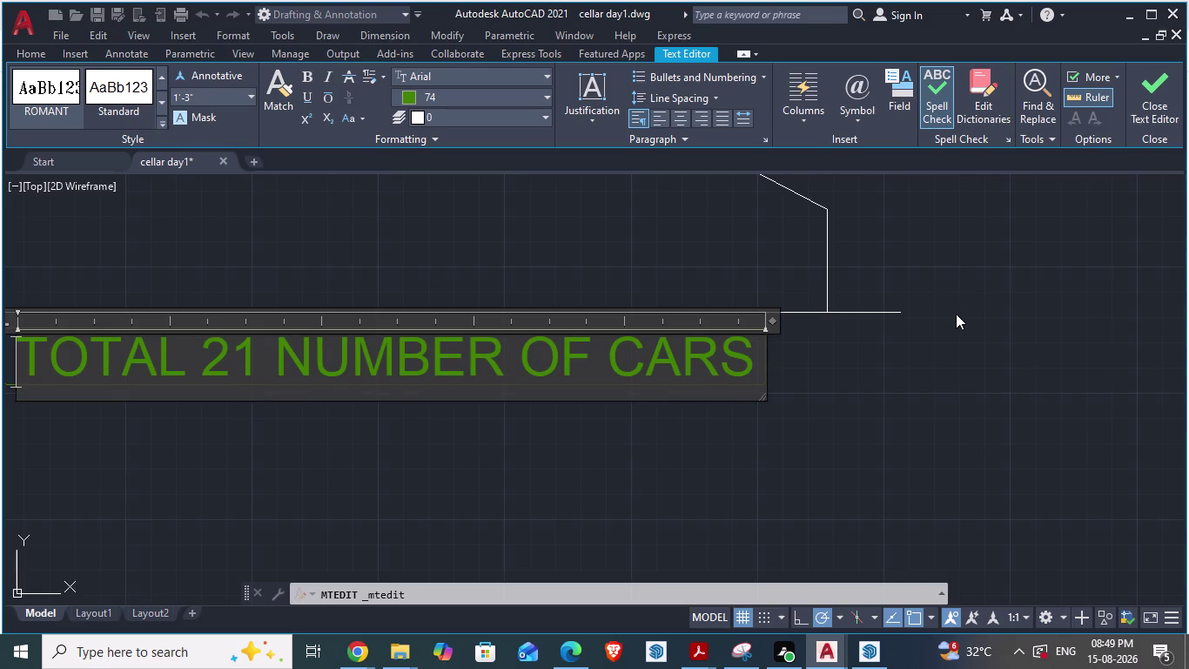
click(971, 343)
scroll(down, 3)
Compare the cellar plan with the ARCH PLANS reference drawing's overall dimensions.
scroll(down, 3)
scroll(down, 3)
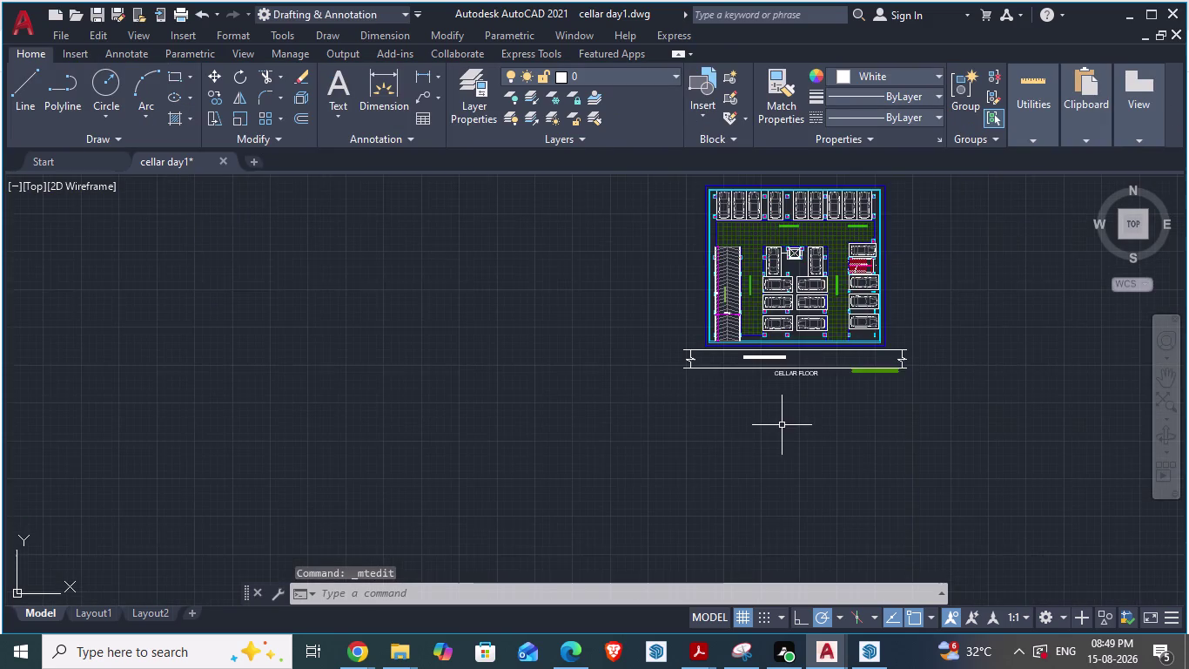
scroll(up, 3)
scroll(up, 3)
scroll(down, 3)
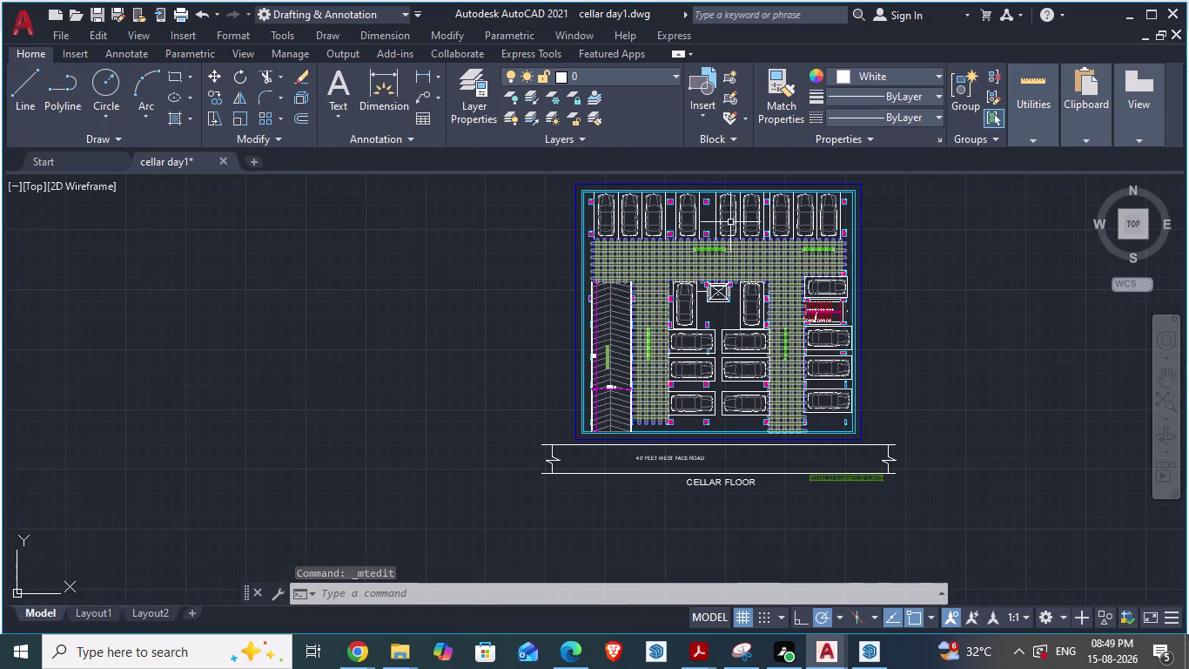
scroll(up, 3)
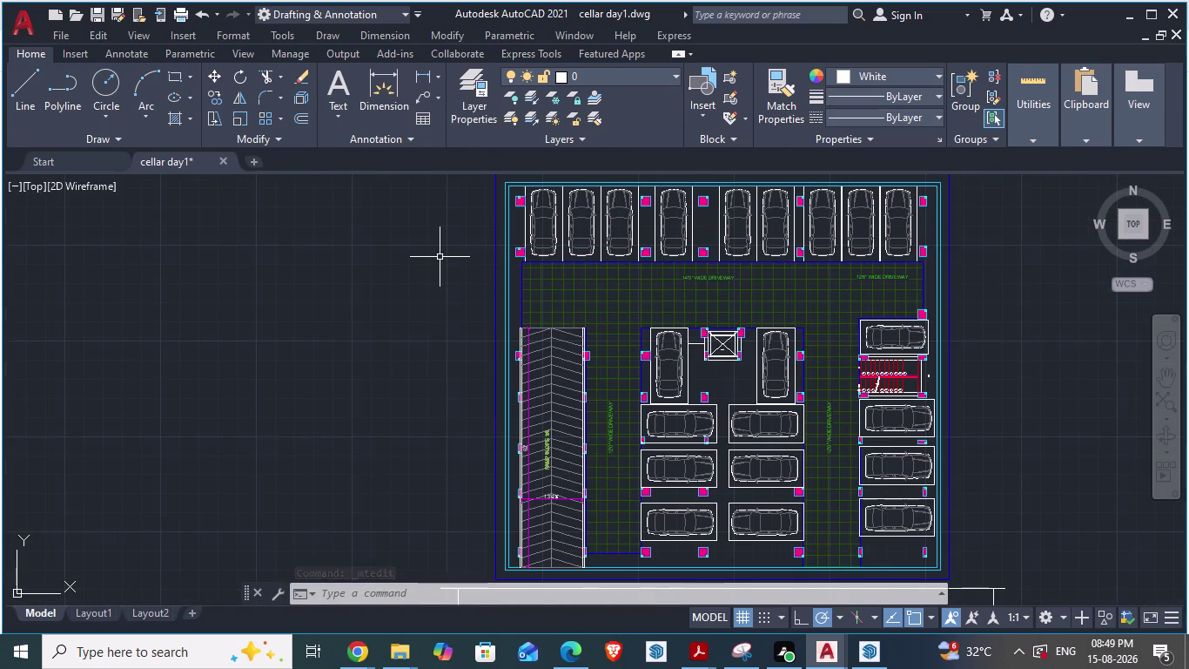
key(alt+Tab)
scroll(down, 3)
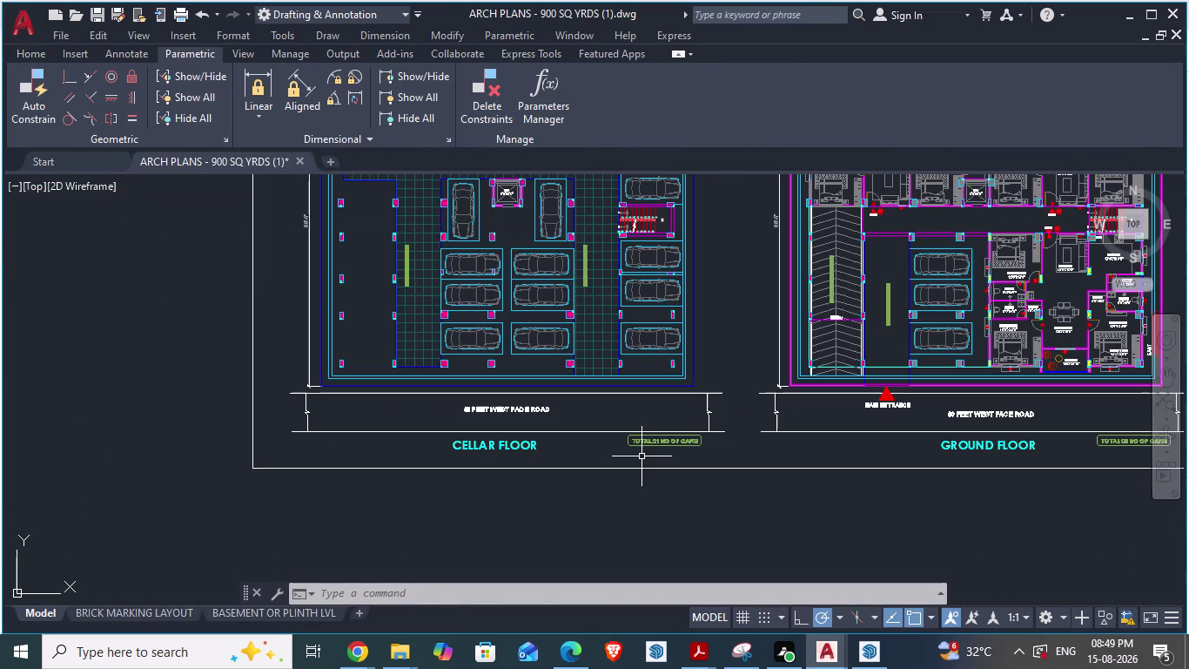
scroll(up, 3)
scroll(down, 3)
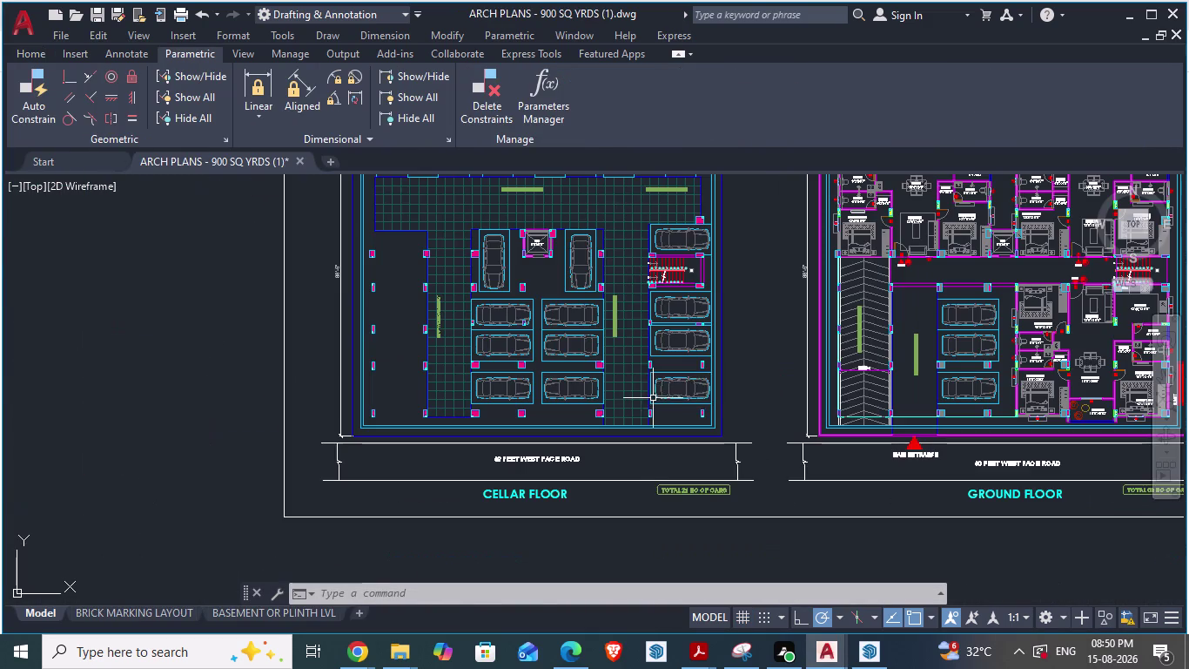
key(alt+Tab)
scroll(down, 3)
scroll(up, 3)
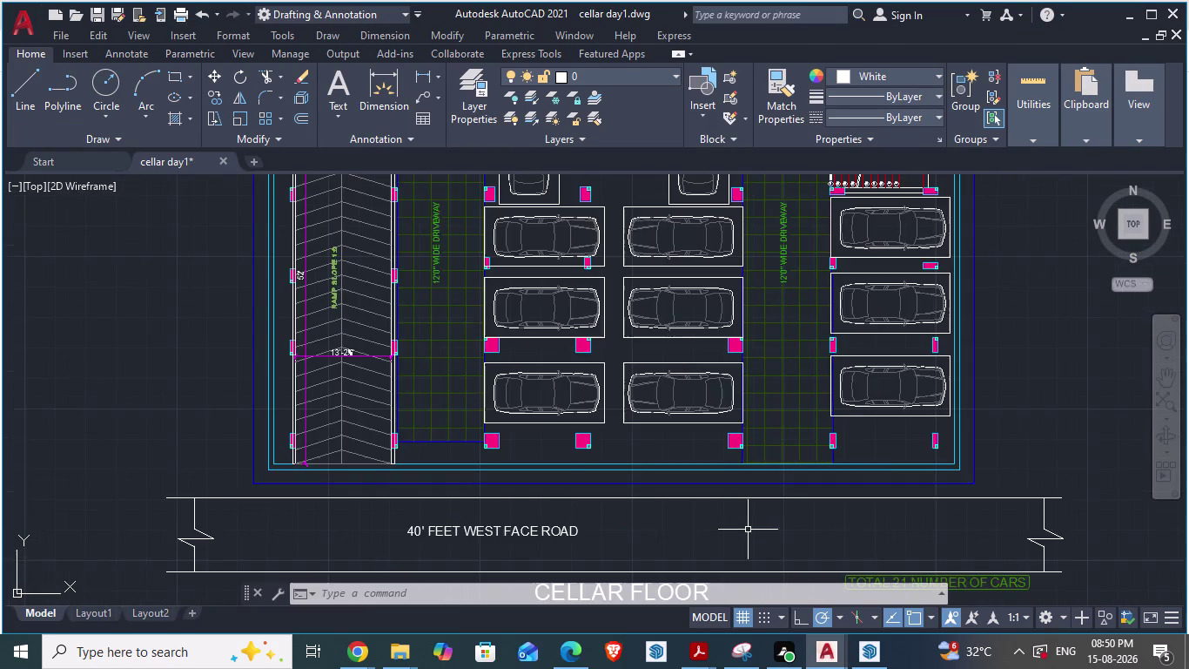
Review the reference plan again, then start an aligned dimension with DA on the cellar plan.
key(alt+Tab)
scroll(down, 3)
scroll(down, 3)
scroll(up, 3)
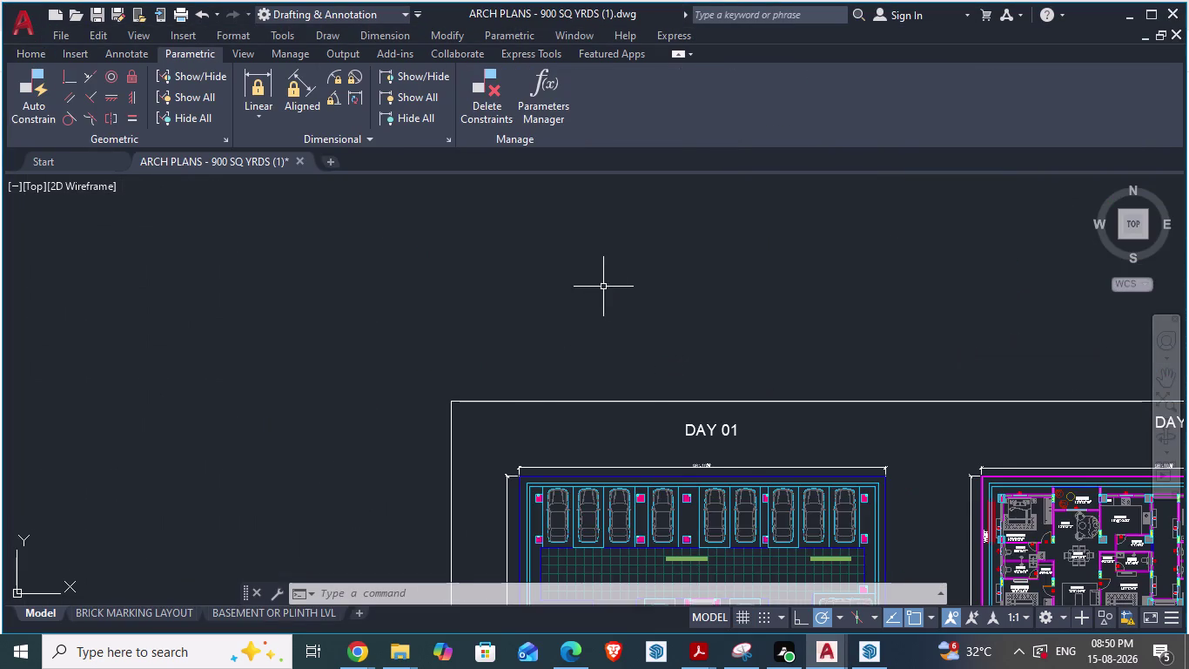
scroll(down, 3)
scroll(down, 3)
scroll(up, 3)
scroll(up, 3)
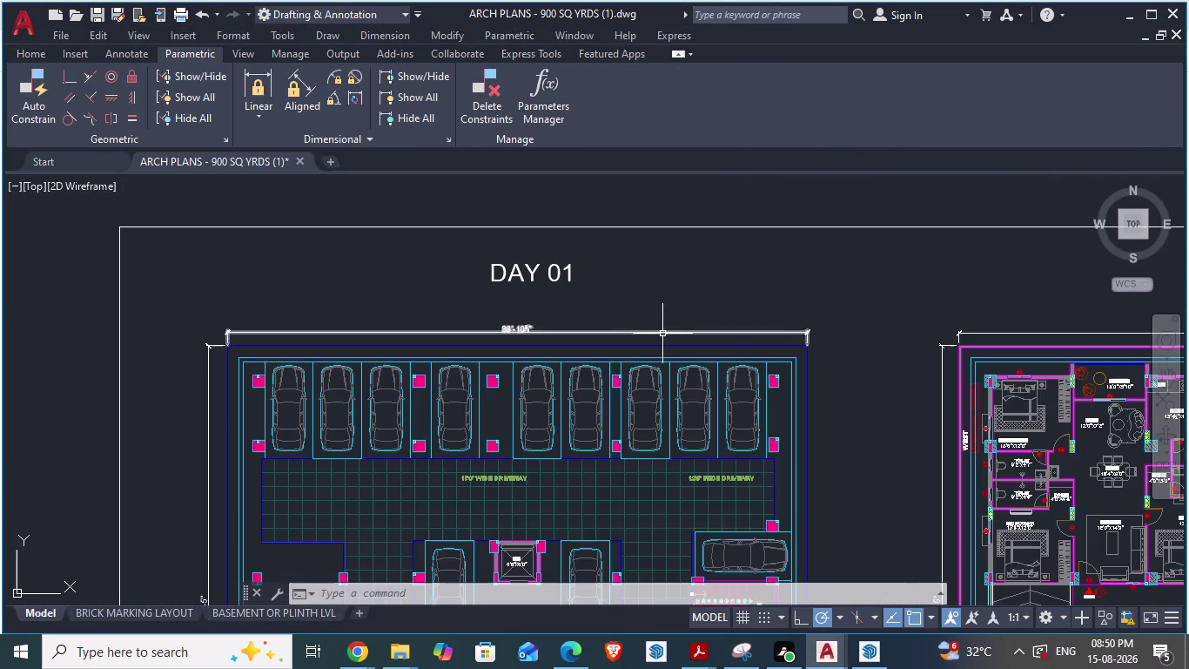
scroll(up, 3)
scroll(down, 3)
key(alt+Tab)
scroll(down, 3)
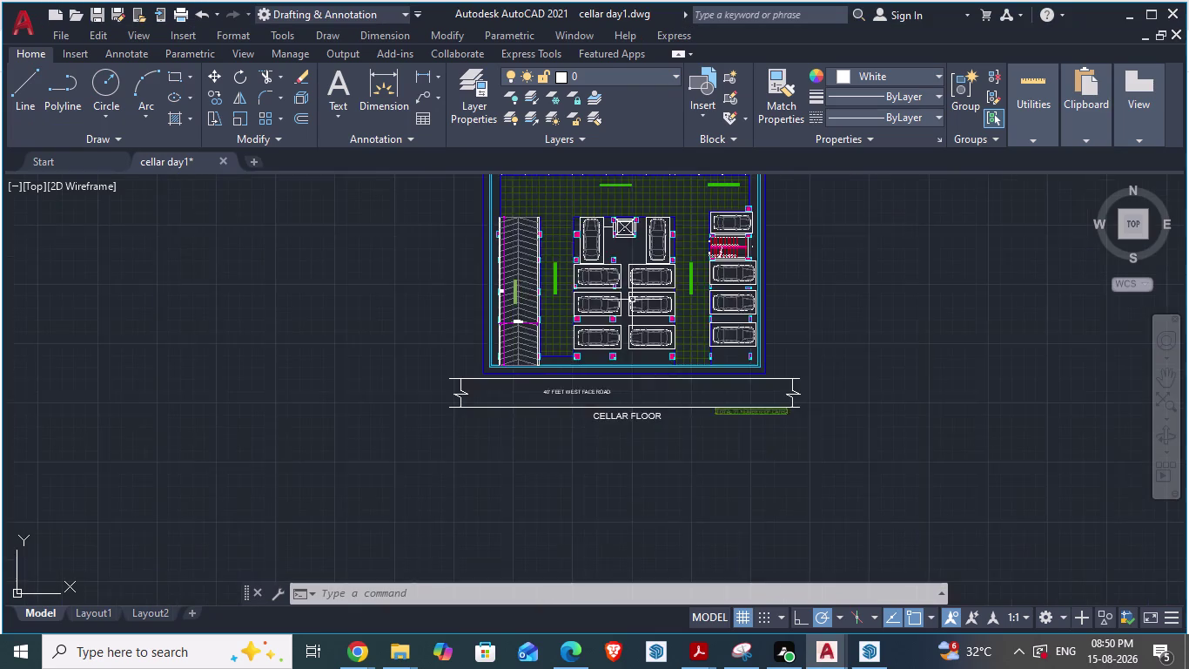
scroll(down, 3)
scroll(down, 3)
scroll(up, 3)
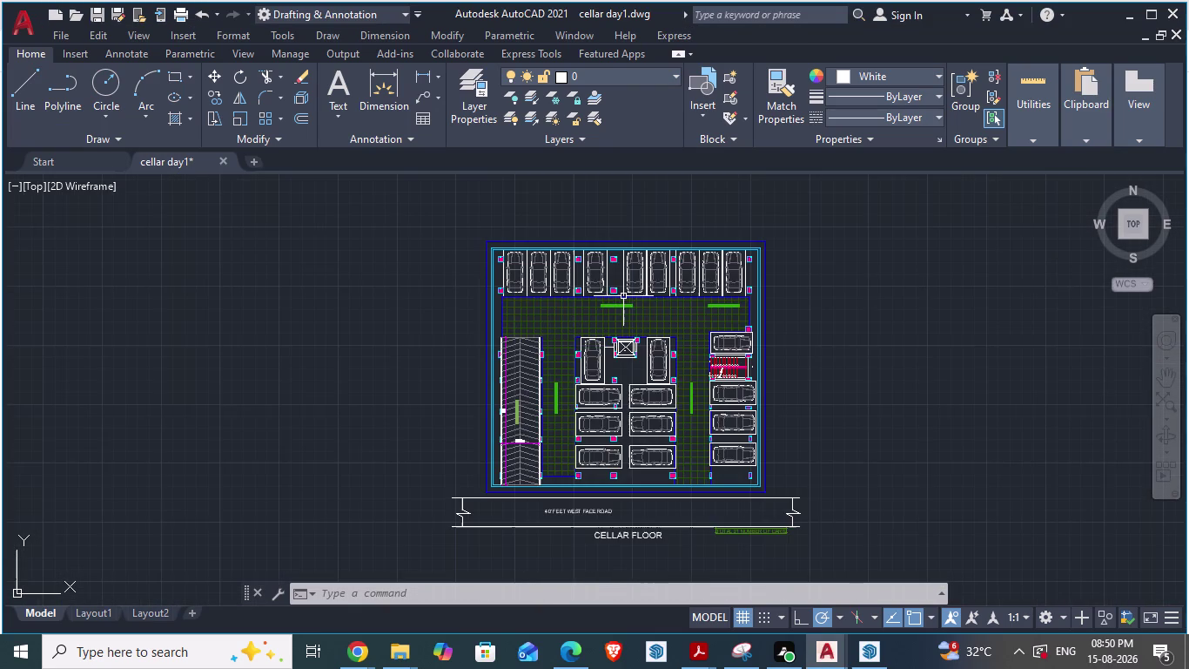
text(DA)
key(Return)
Add the 88'-5" aligned dimension down the plan's right side.
scroll(down, 3)
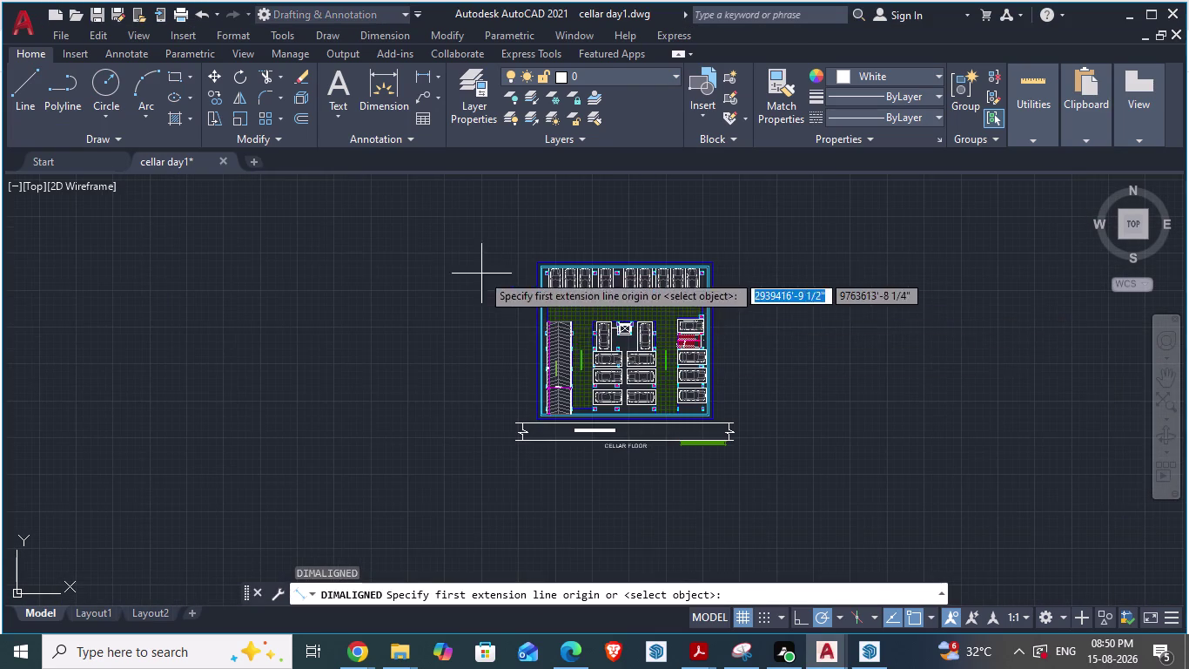
scroll(up, 3)
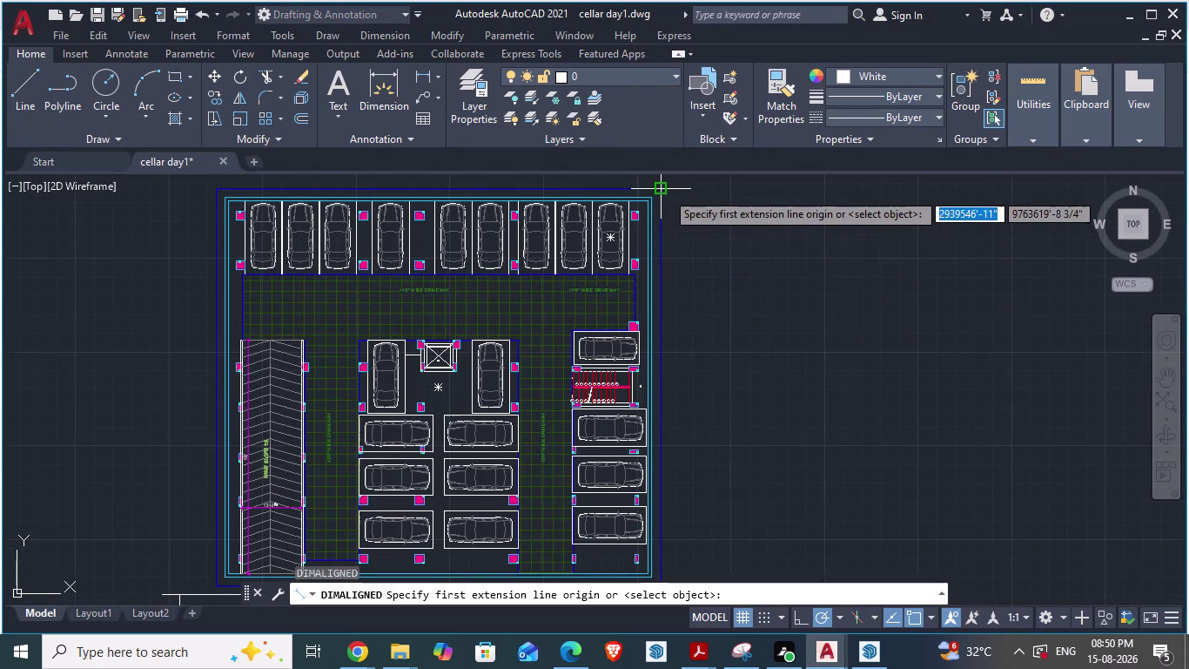
click(666, 192)
scroll(down, 3)
scroll(up, 3)
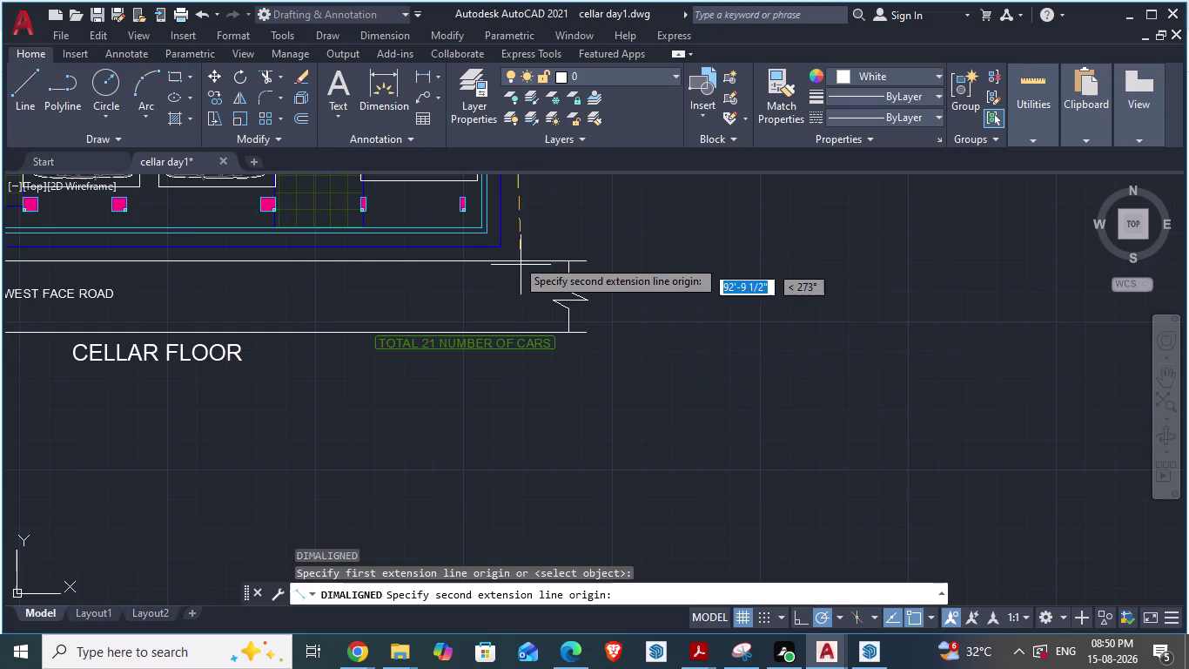
click(502, 244)
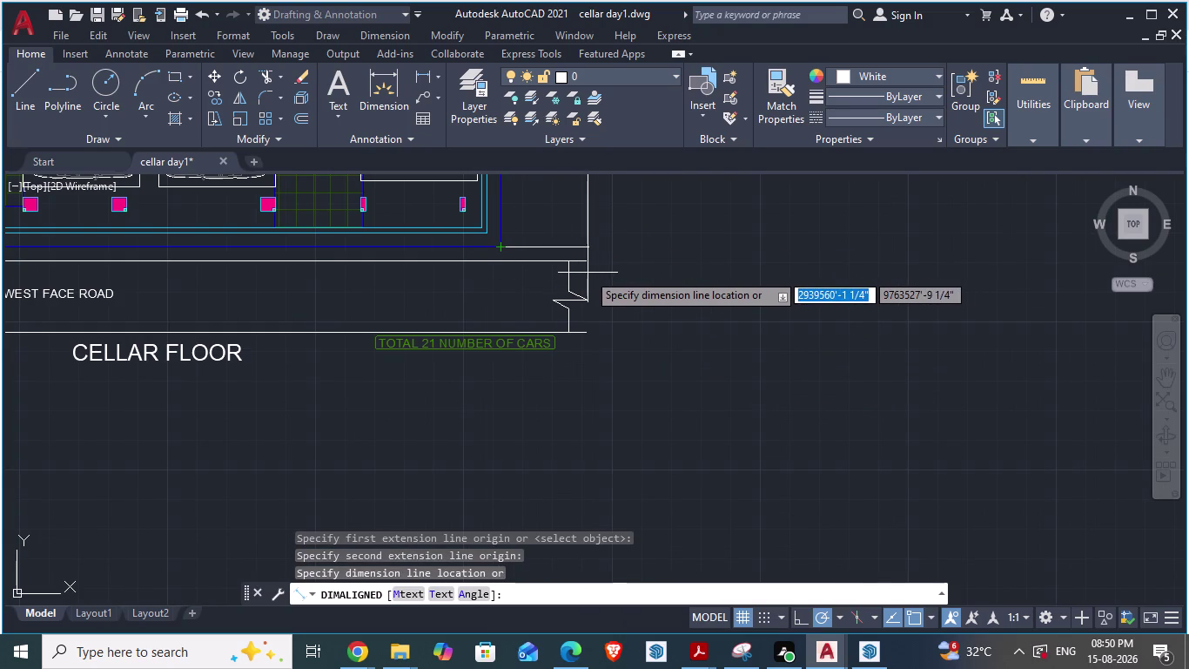
click(571, 271)
scroll(down, 3)
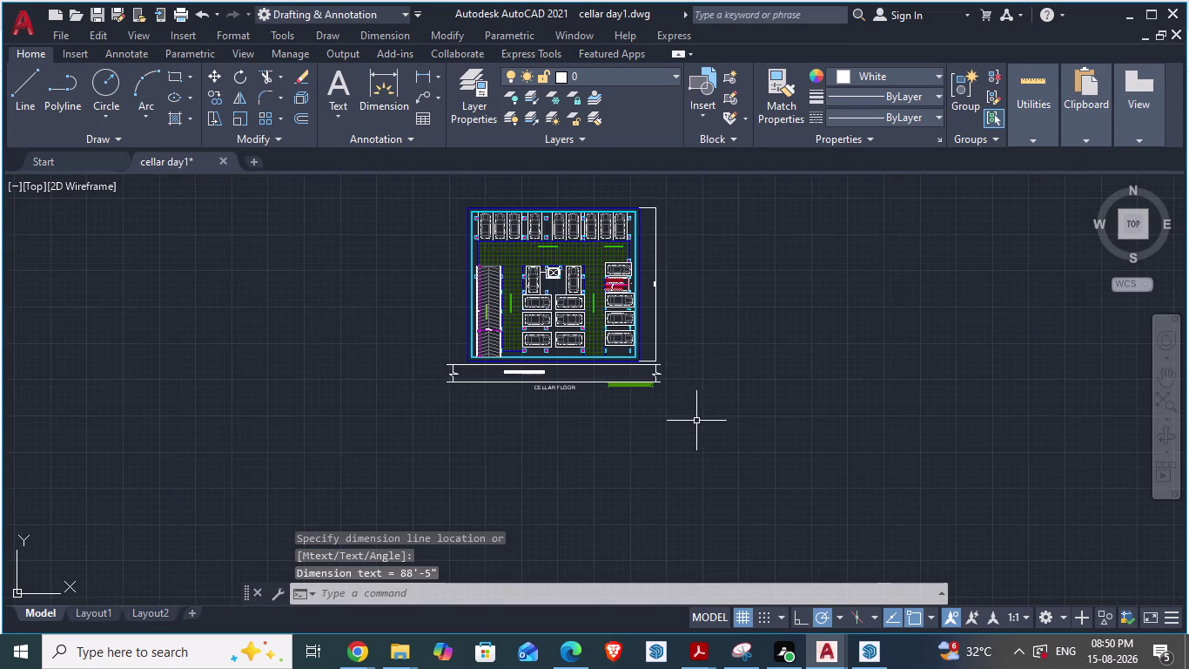
scroll(up, 3)
scroll(up, 3)
scroll(up, 3)
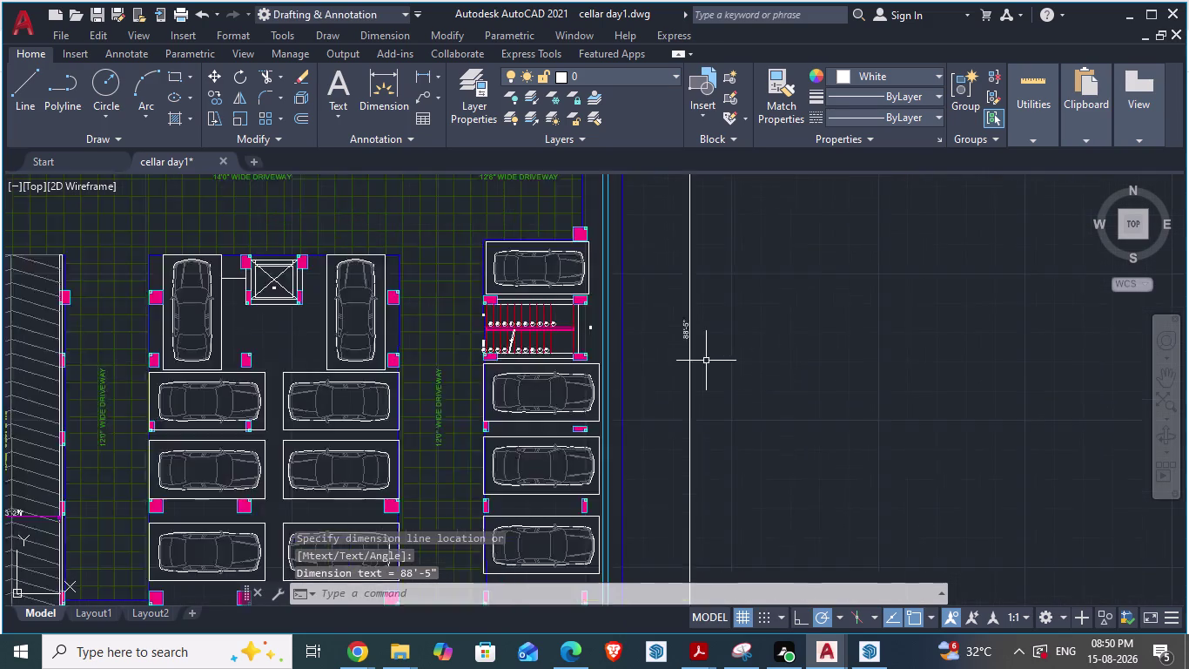
scroll(up, 3)
scroll(down, 3)
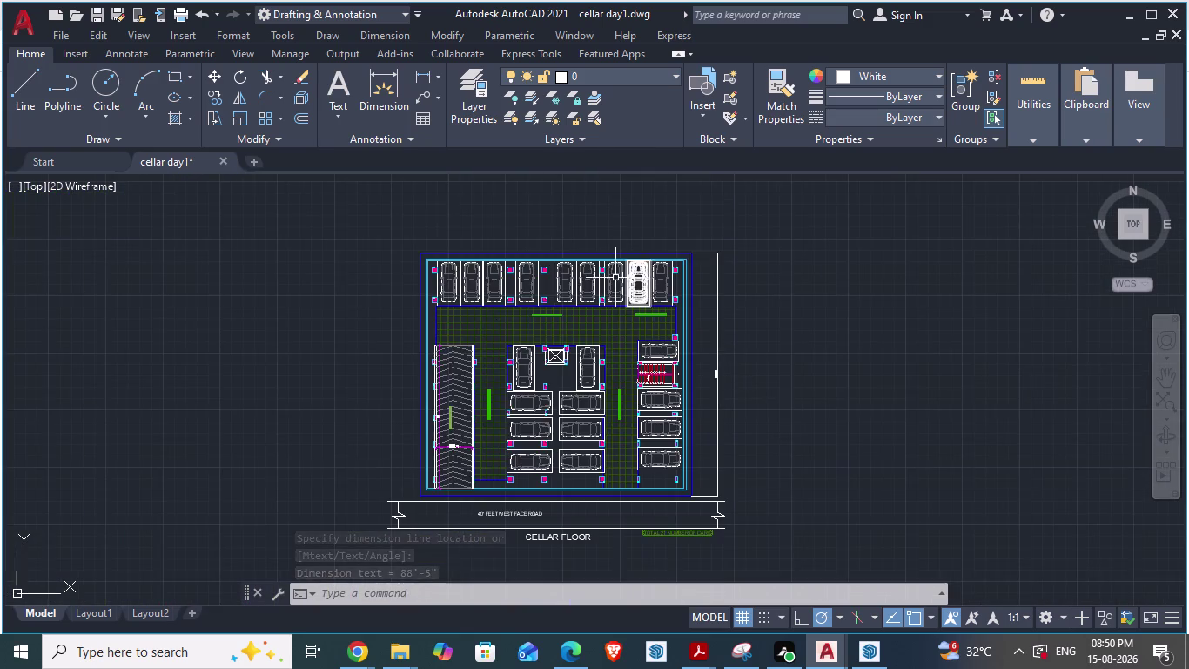
scroll(up, 3)
Add the 98'-10 1/2" aligned dimension across the top and open its text for editing.
key(space)
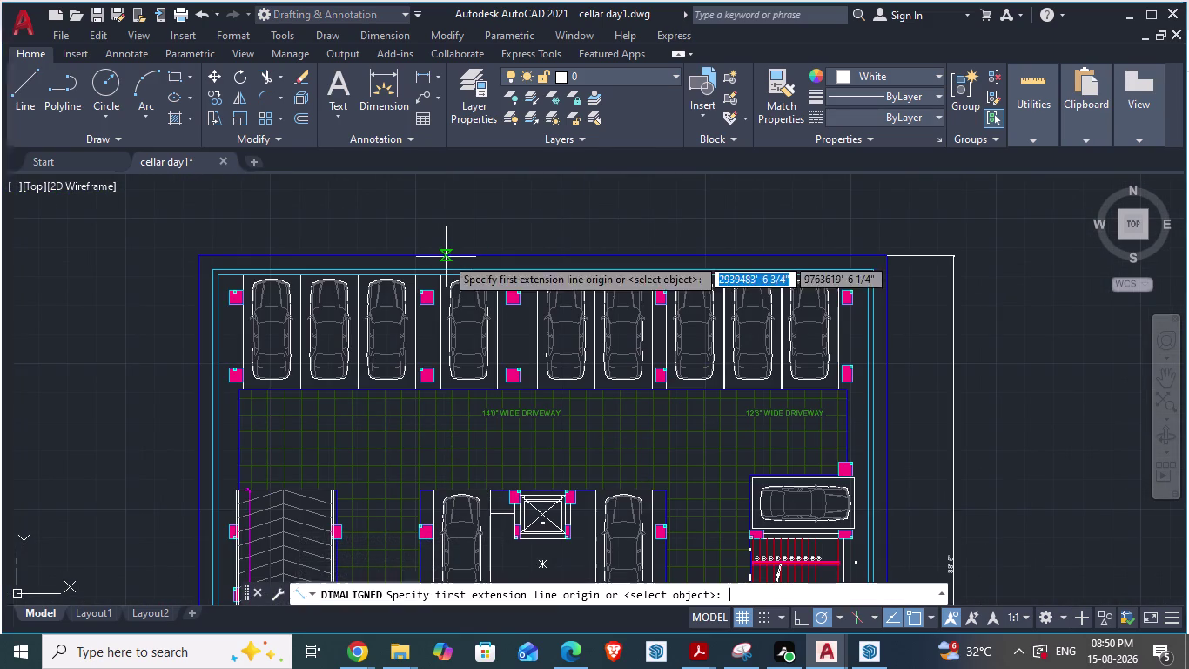
click(208, 254)
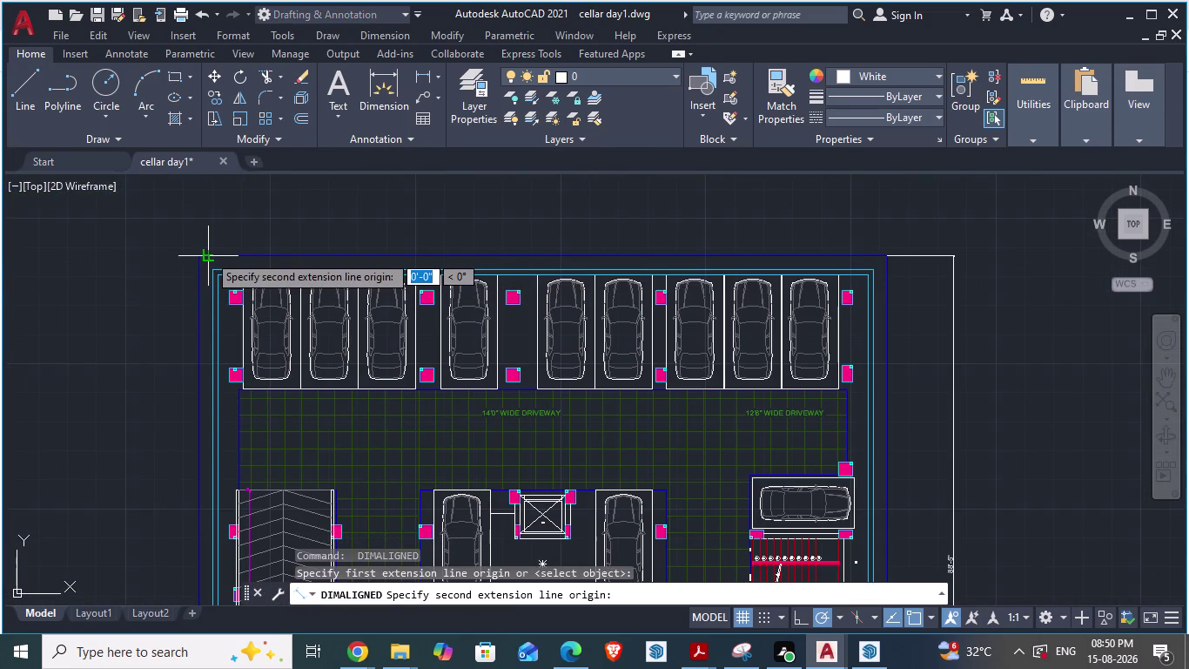
key(Escape)
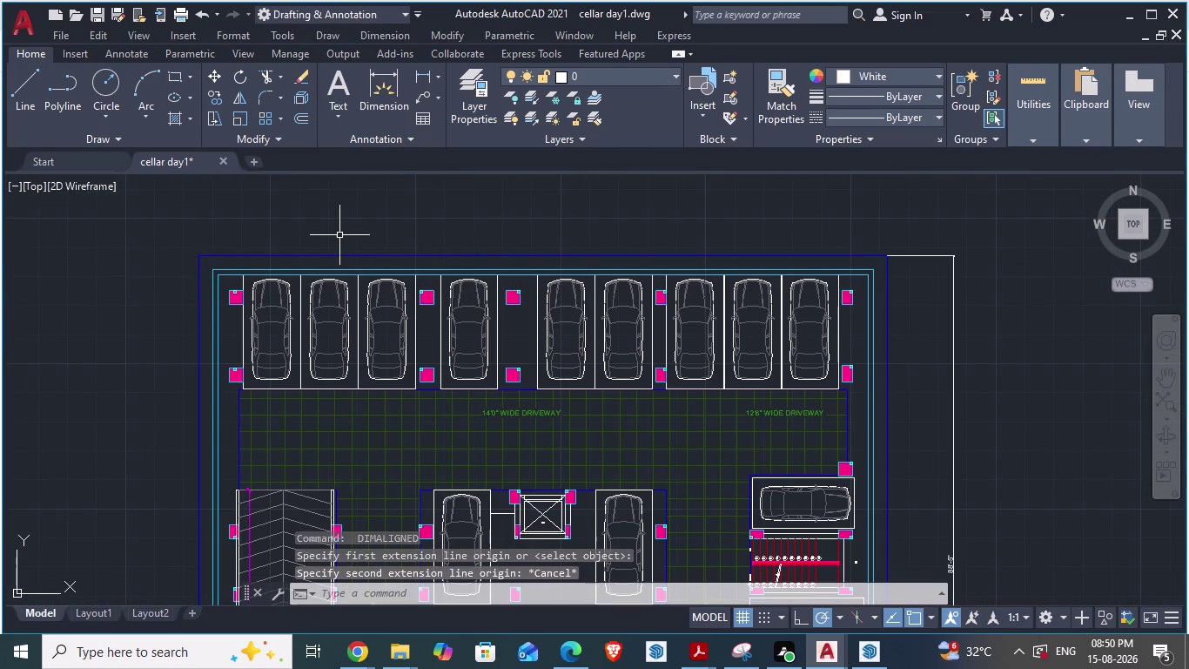
key(space)
click(195, 254)
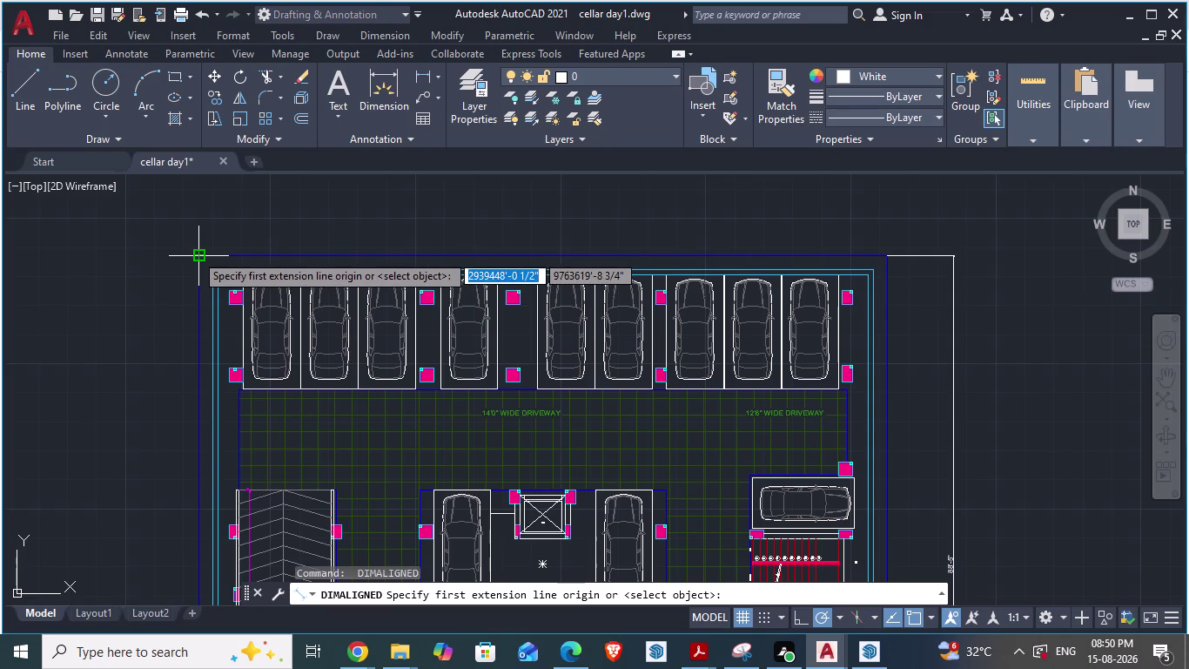
click(887, 252)
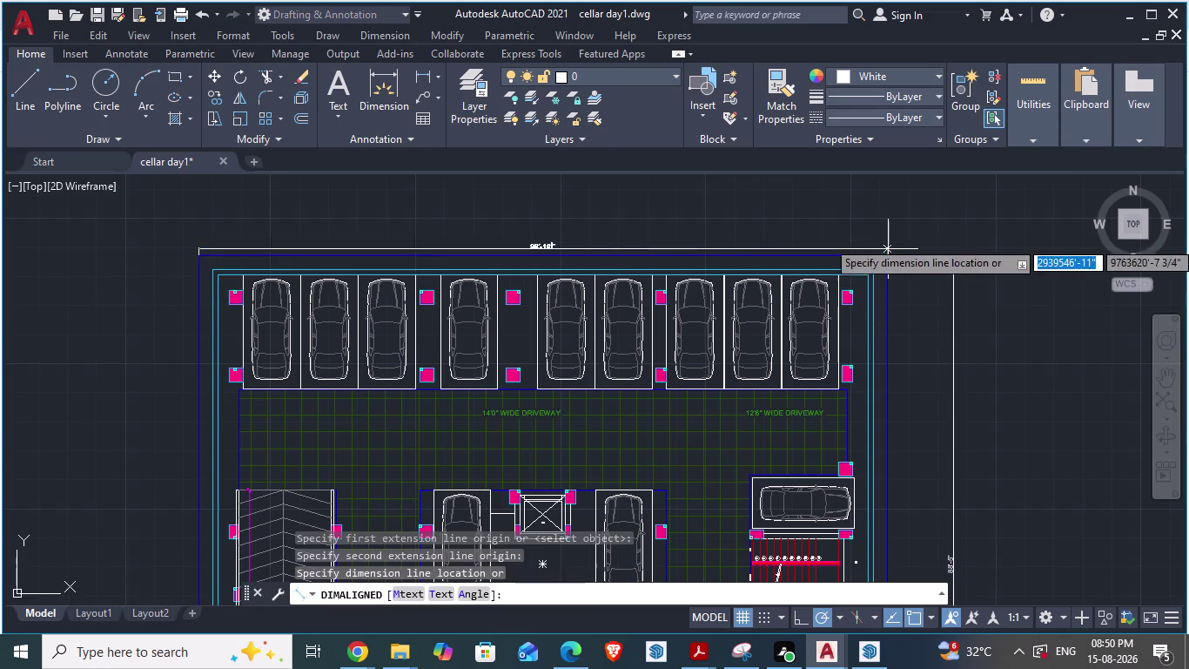
click(879, 209)
key(Escape)
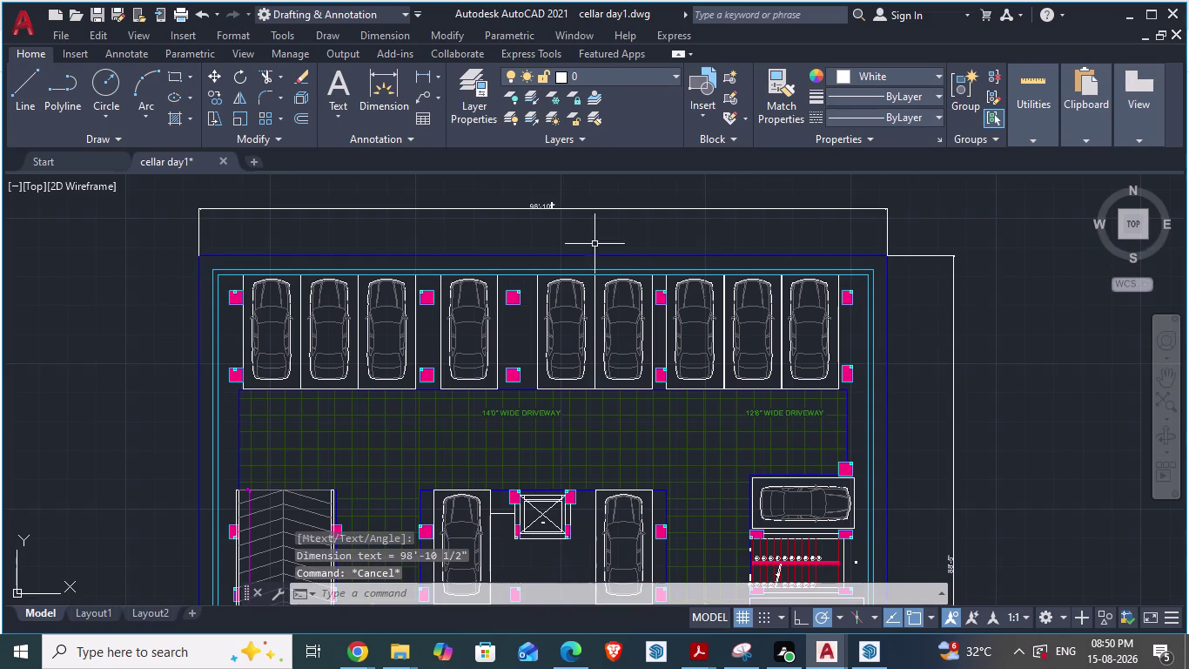
double_click(544, 207)
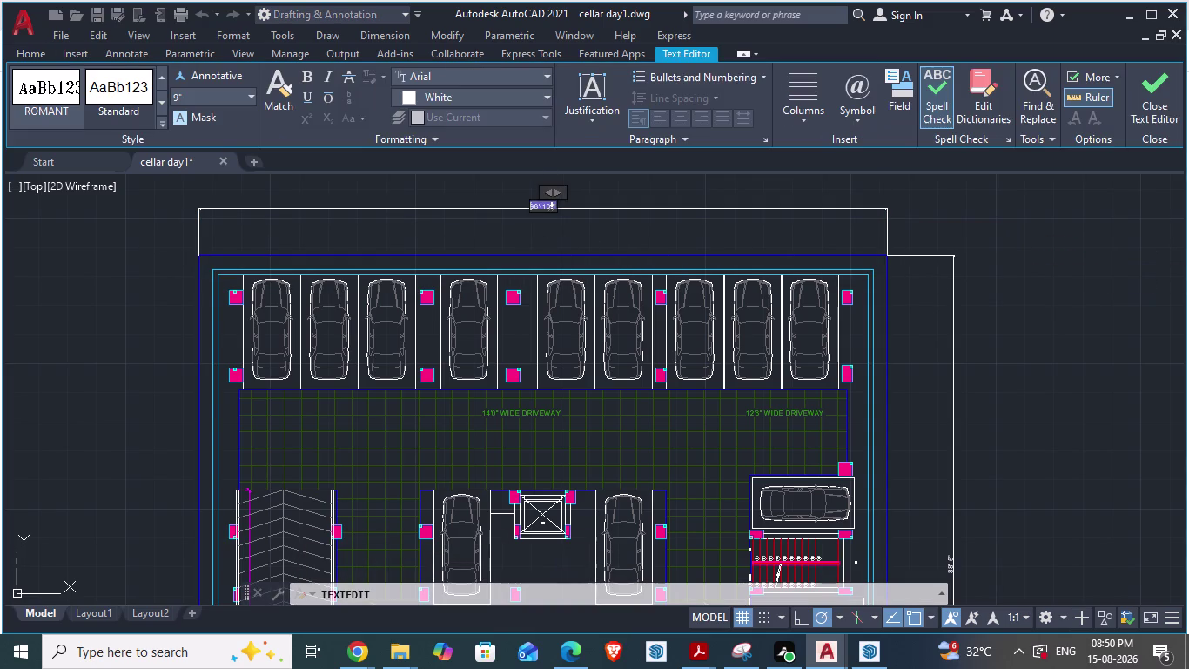
click(559, 192)
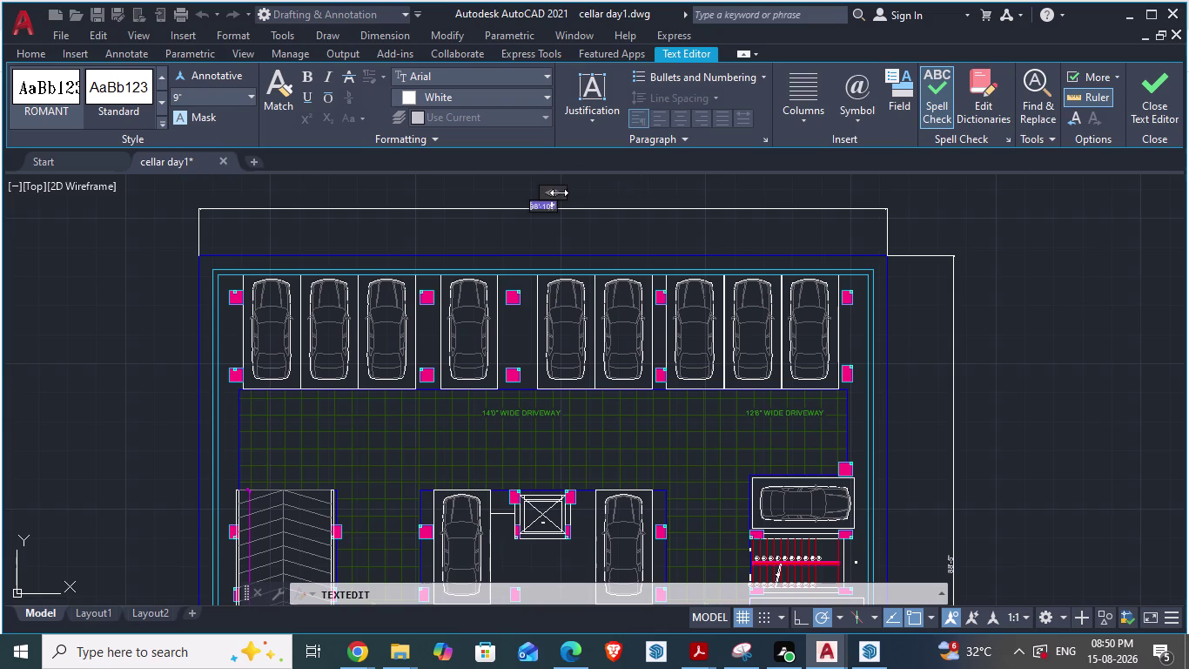
click(559, 192)
click(252, 93)
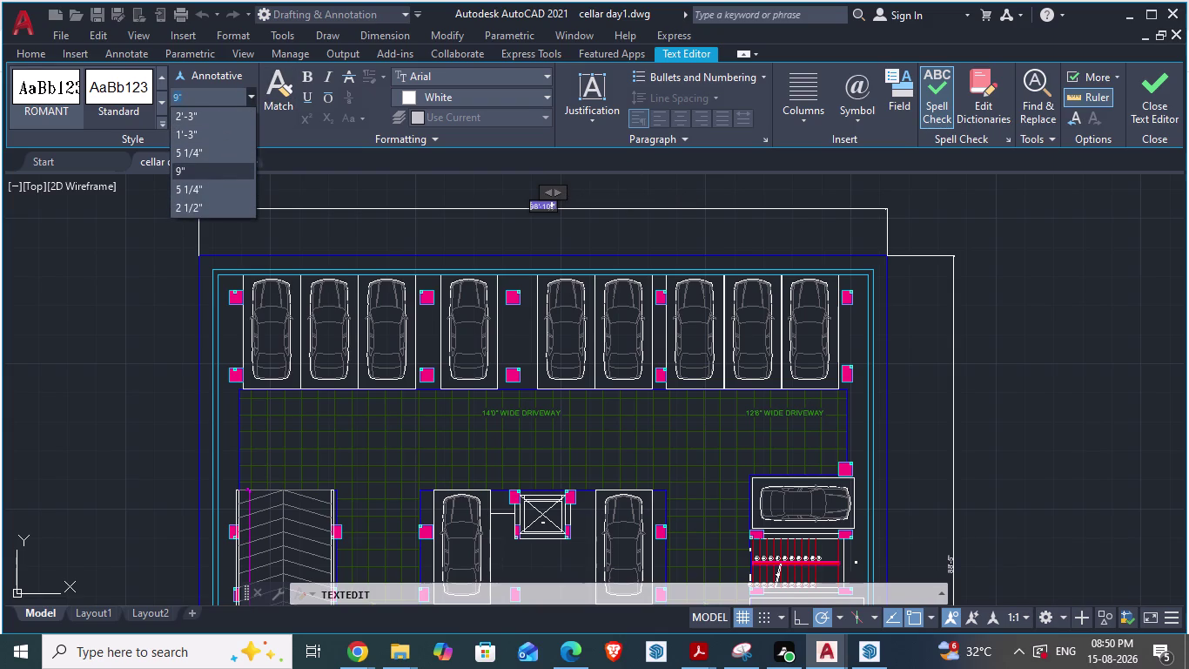
click(213, 97)
drag(213, 98, 160, 91)
text(1')
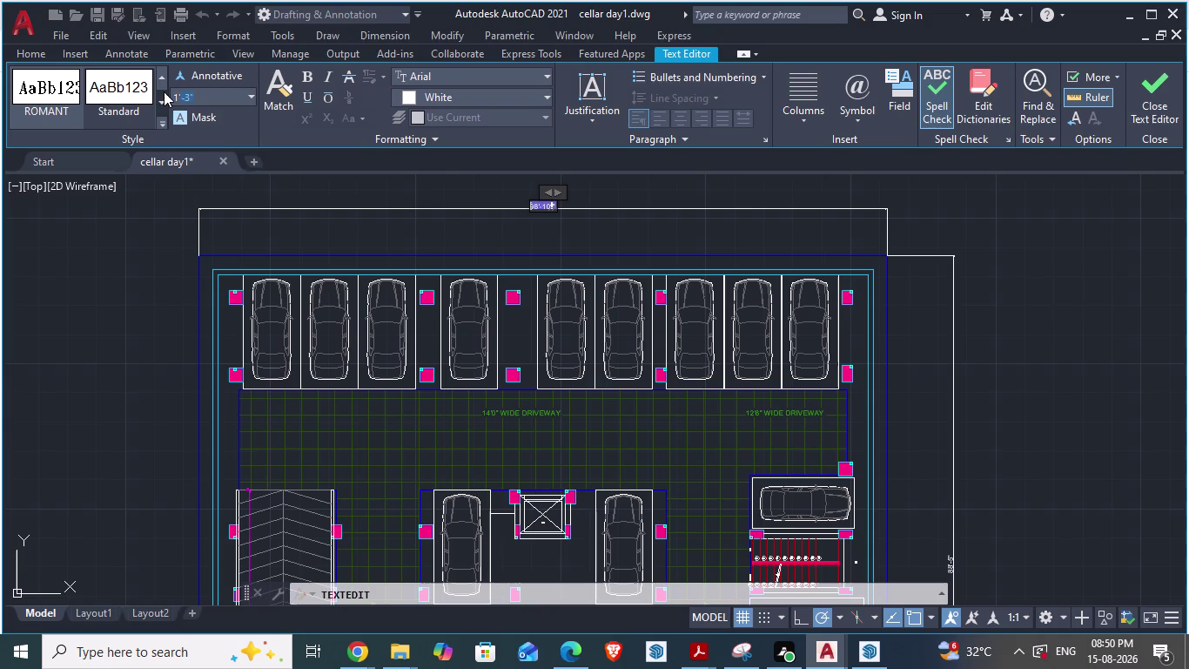
key(Return)
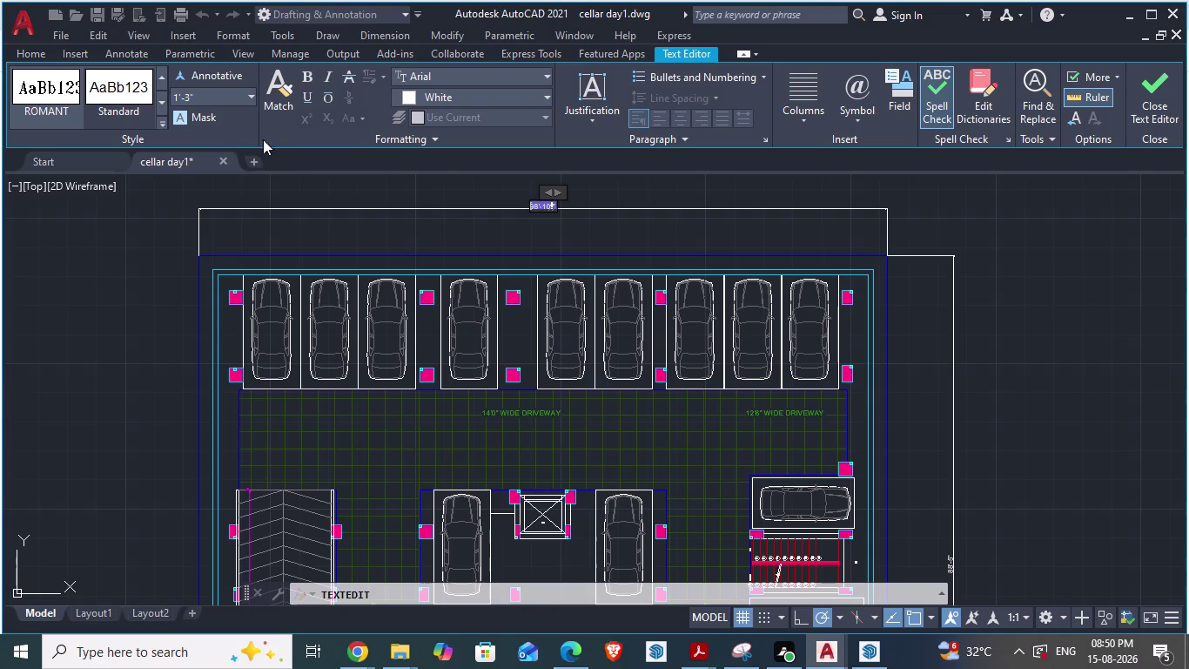
click(402, 213)
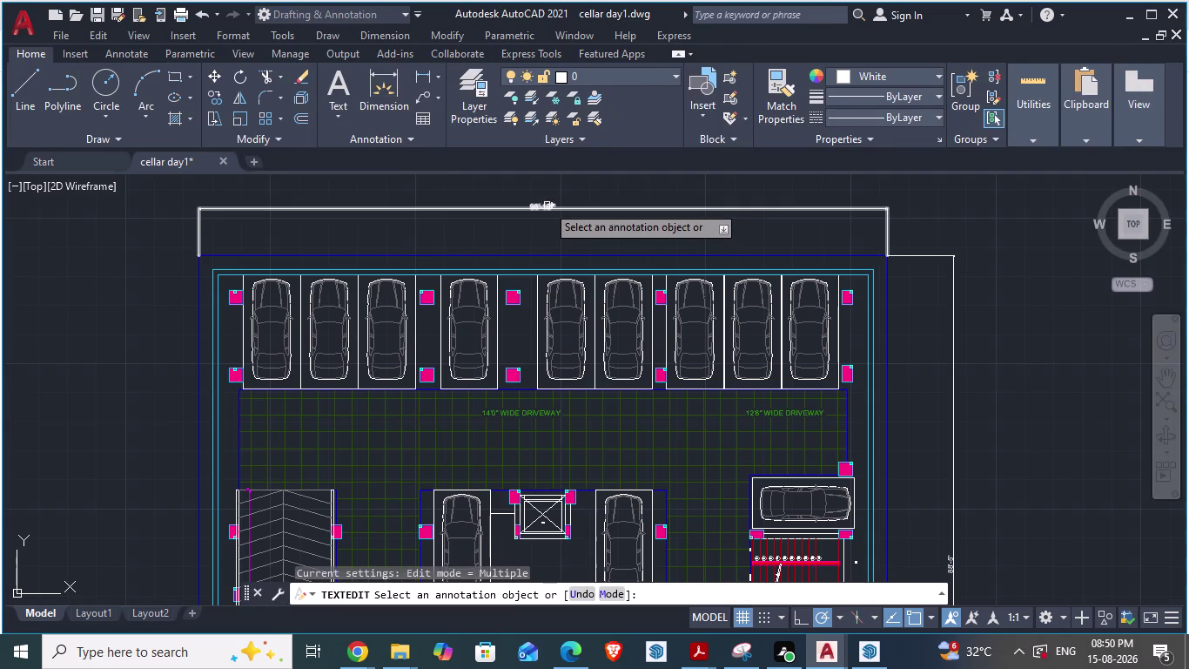
key(Escape)
scroll(up, 3)
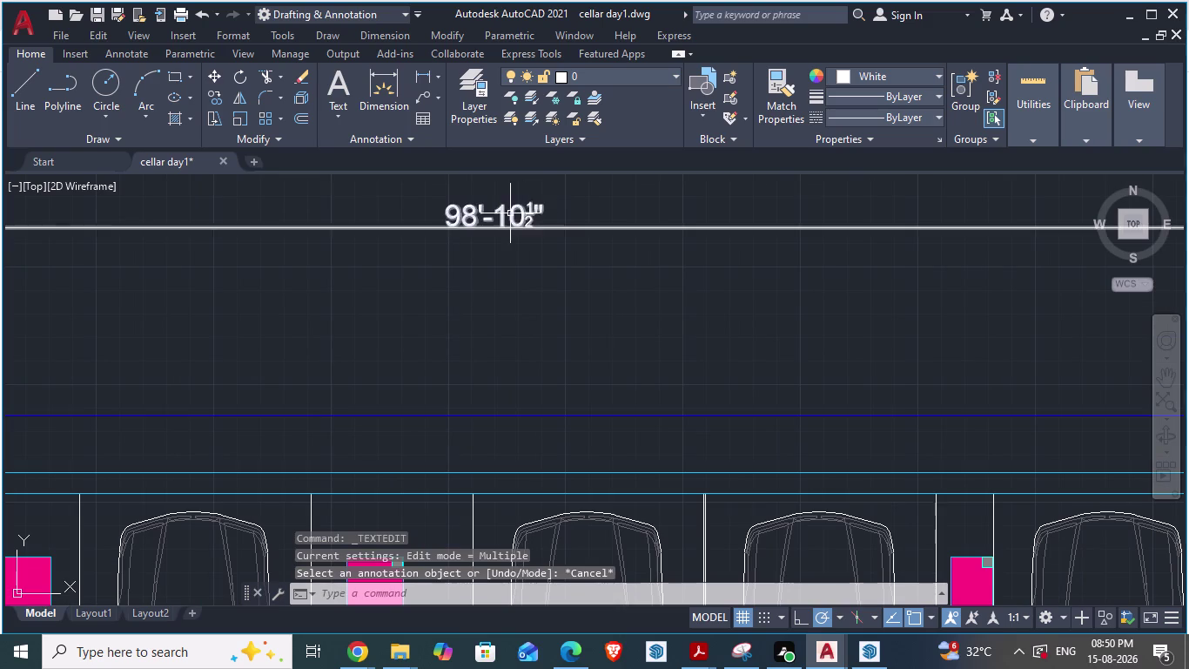
double_click(509, 213)
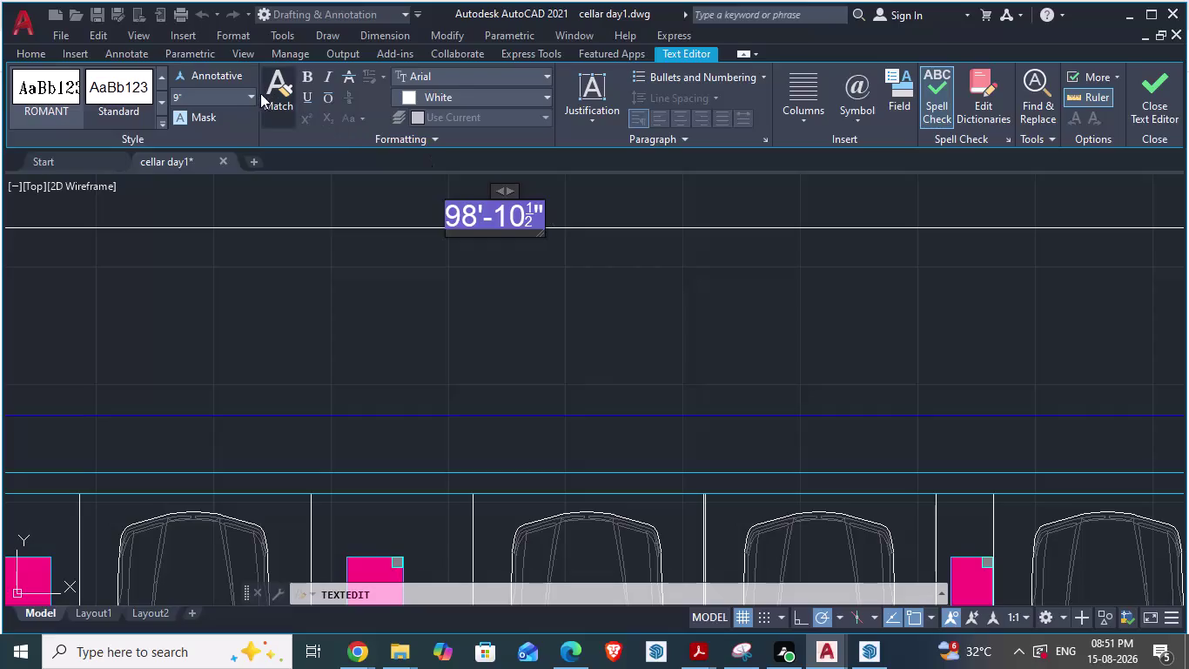
click(248, 94)
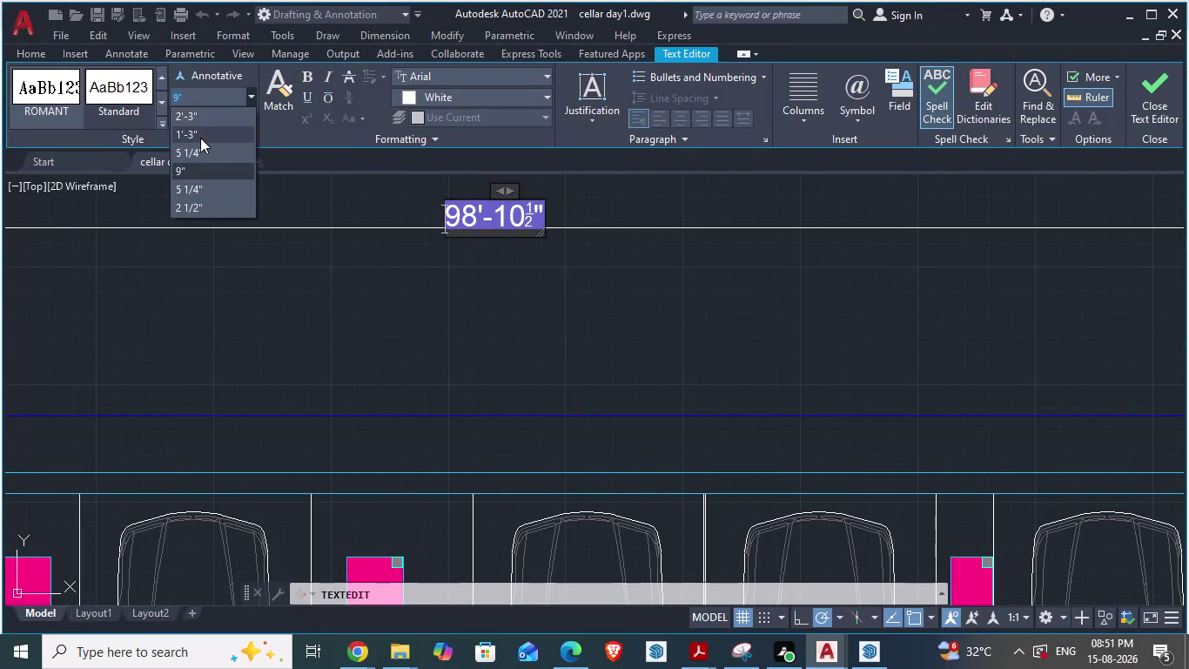
click(201, 138)
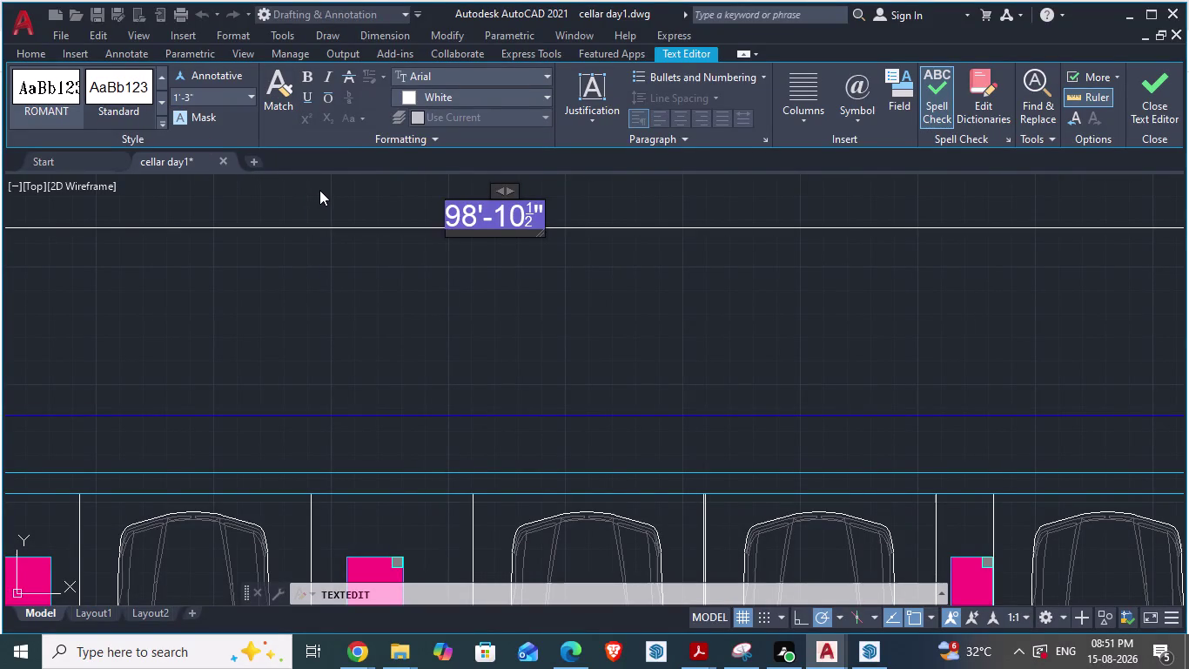
key(Return)
scroll(down, 3)
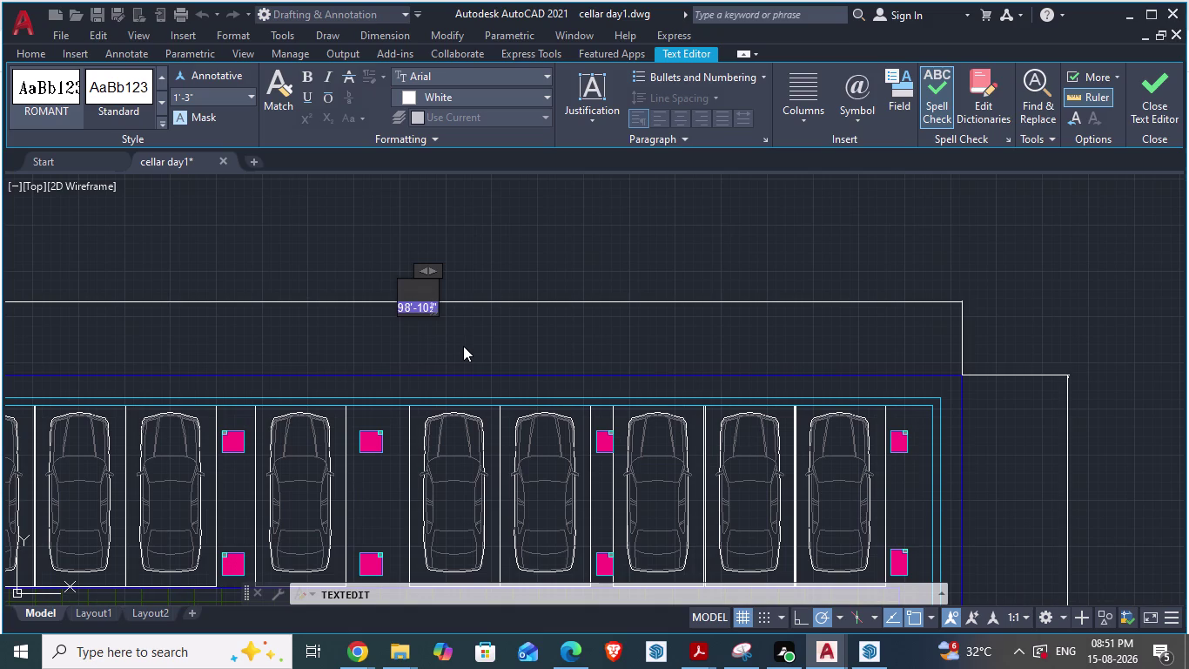
key(Escape)
click(477, 348)
click(753, 328)
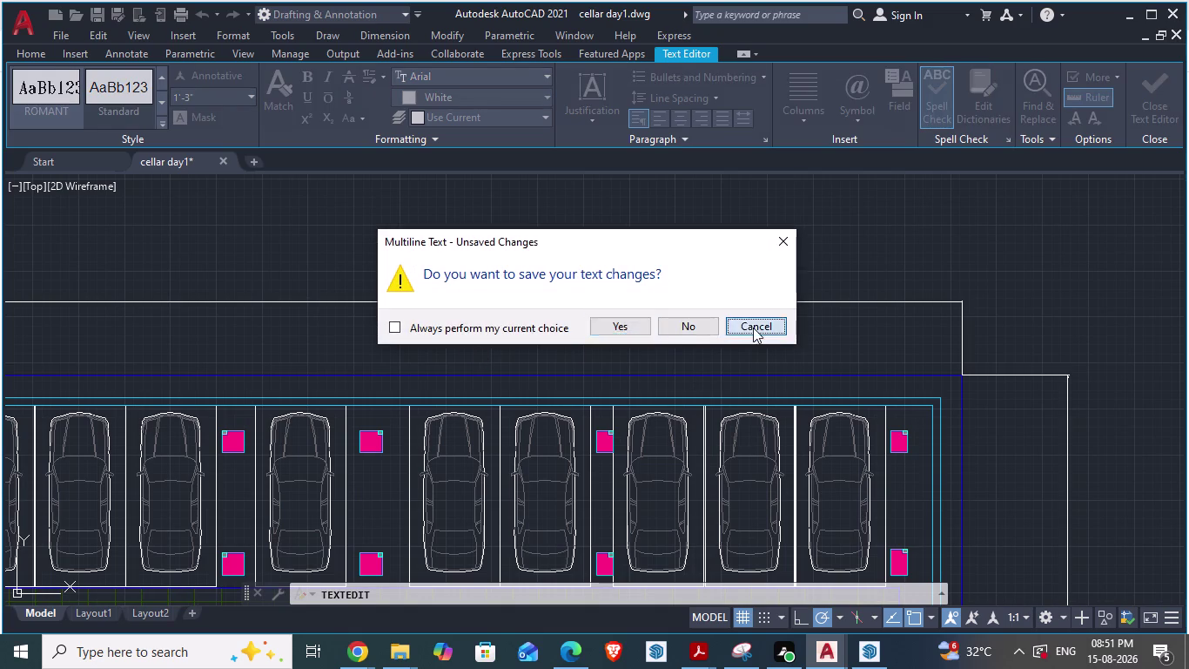
scroll(up, 3)
key(ctrl+z)
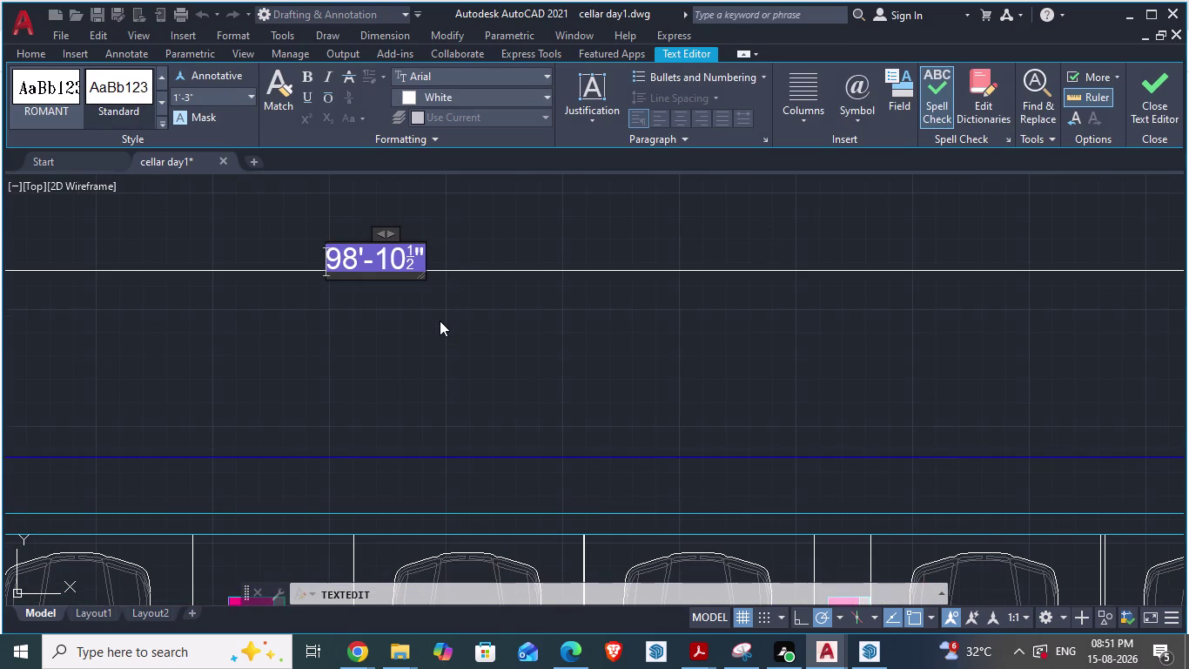
click(464, 322)
scroll(down, 3)
scroll(down, 3)
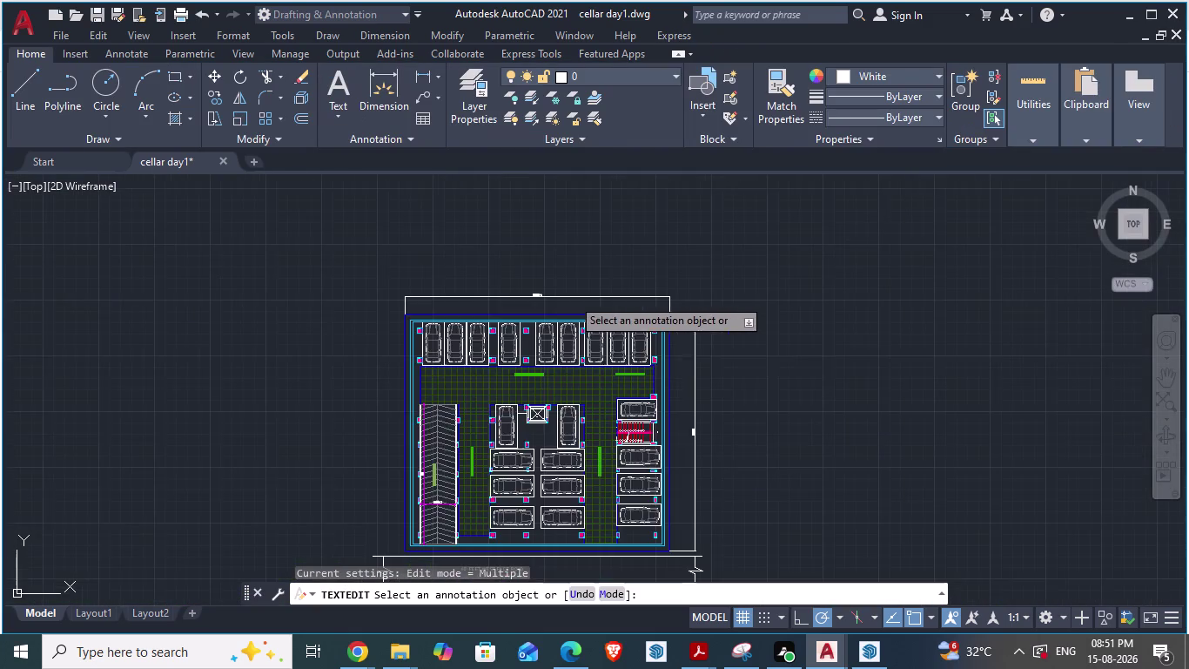
scroll(up, 3)
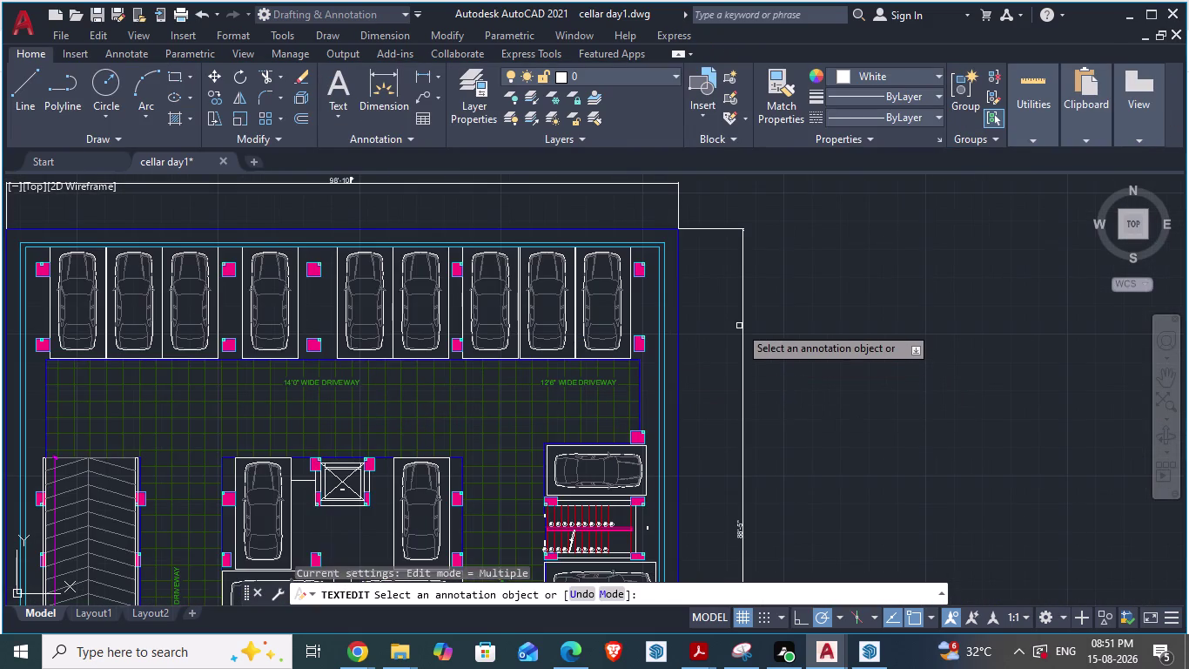
scroll(down, 3)
scroll(up, 3)
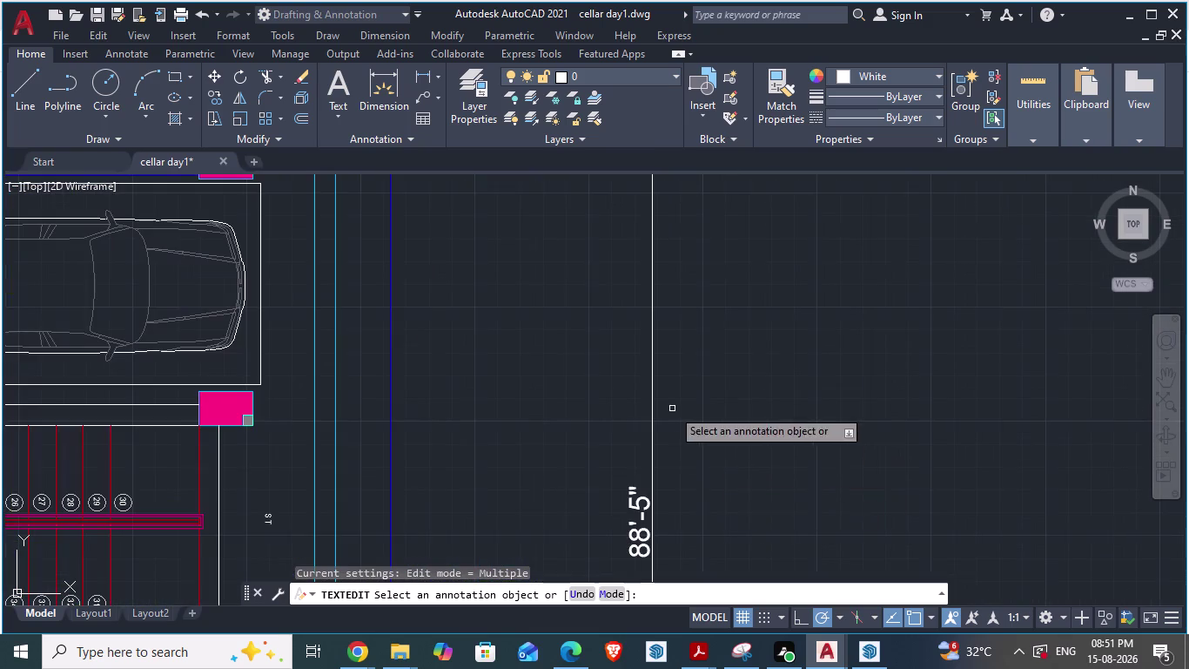
scroll(down, 3)
key(Escape)
scroll(up, 3)
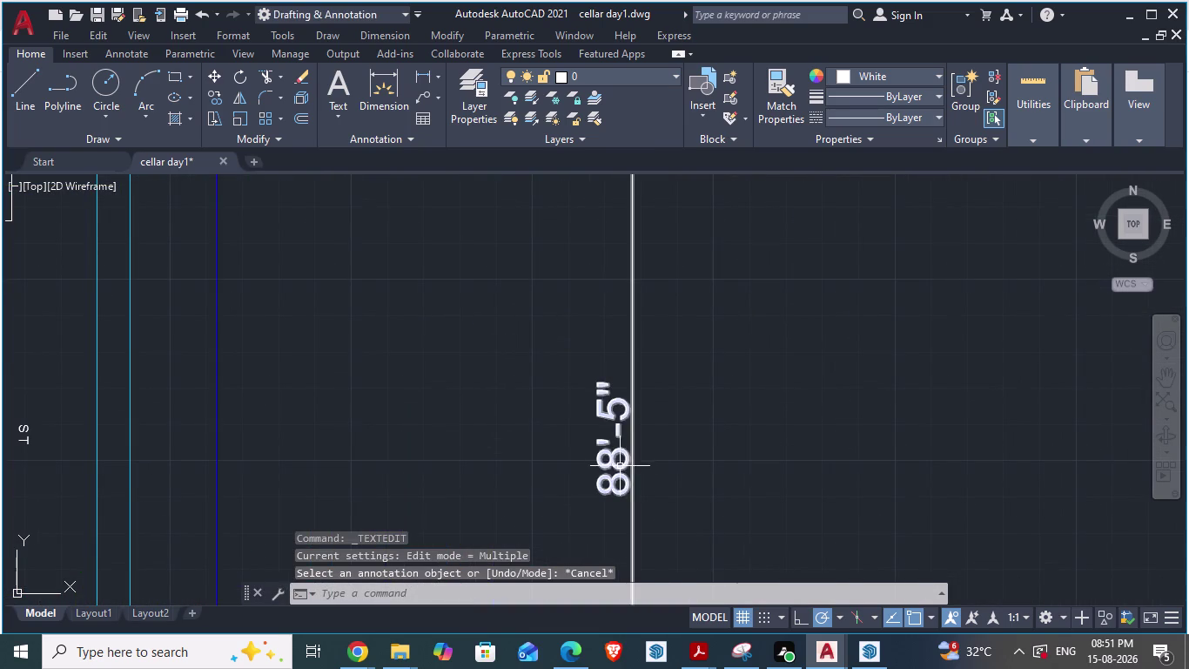
click(618, 465)
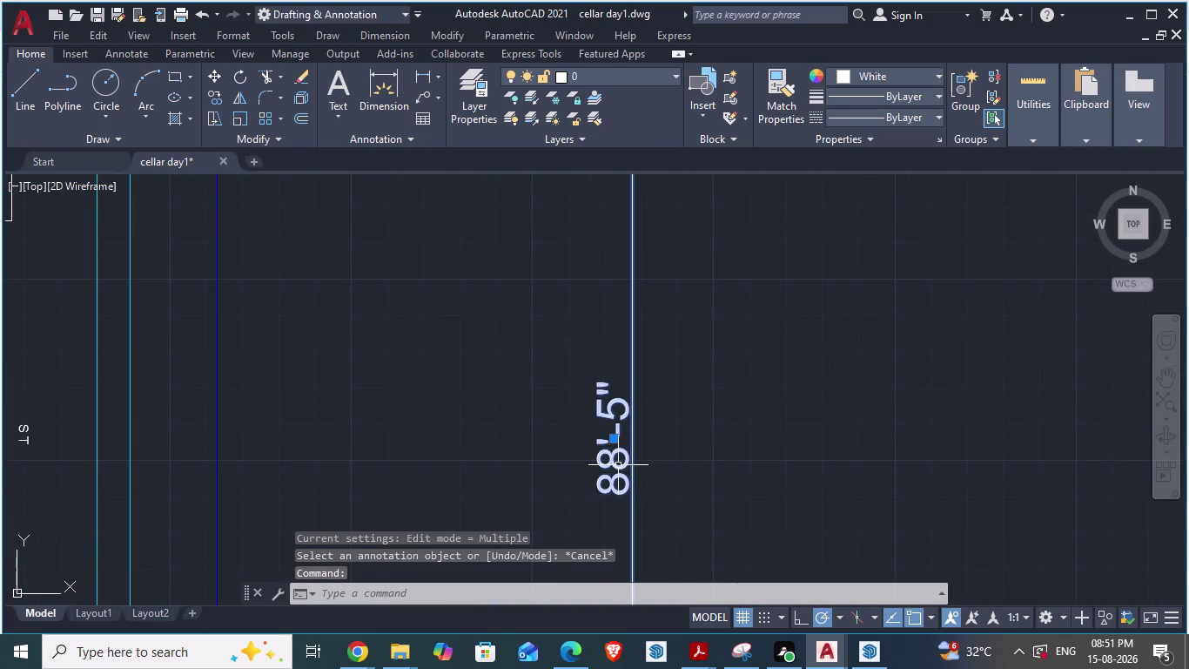
scroll(down, 3)
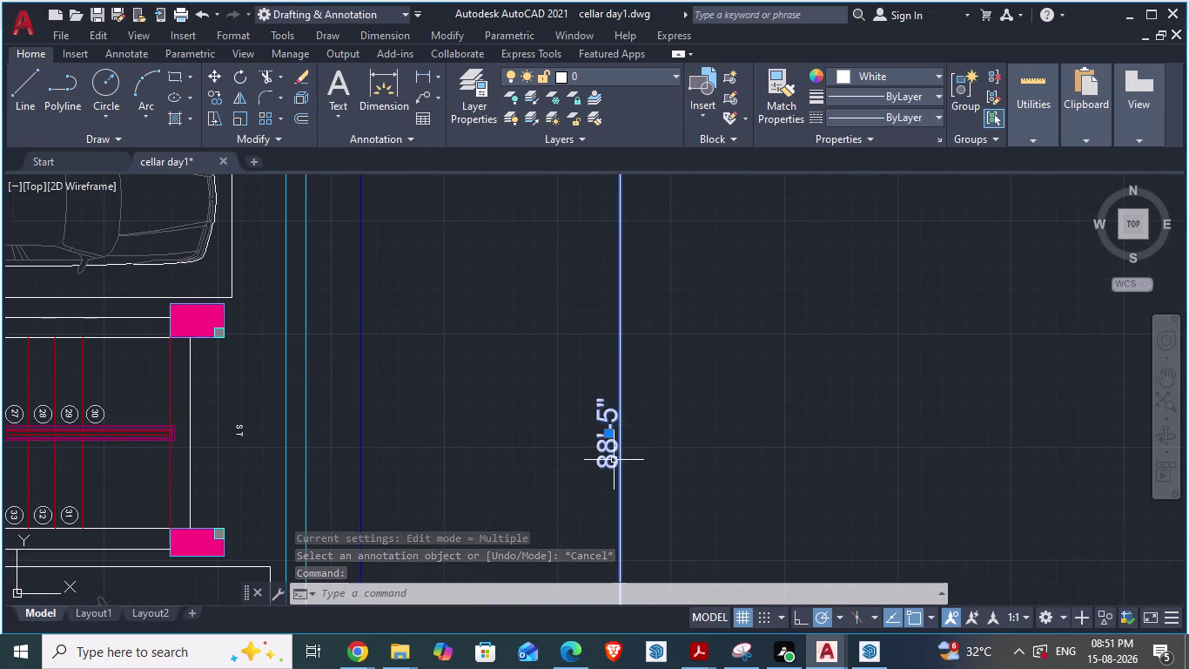
Set the 88'-5" aligned dimension's text height to 1' in its Properties.
right_click(607, 415)
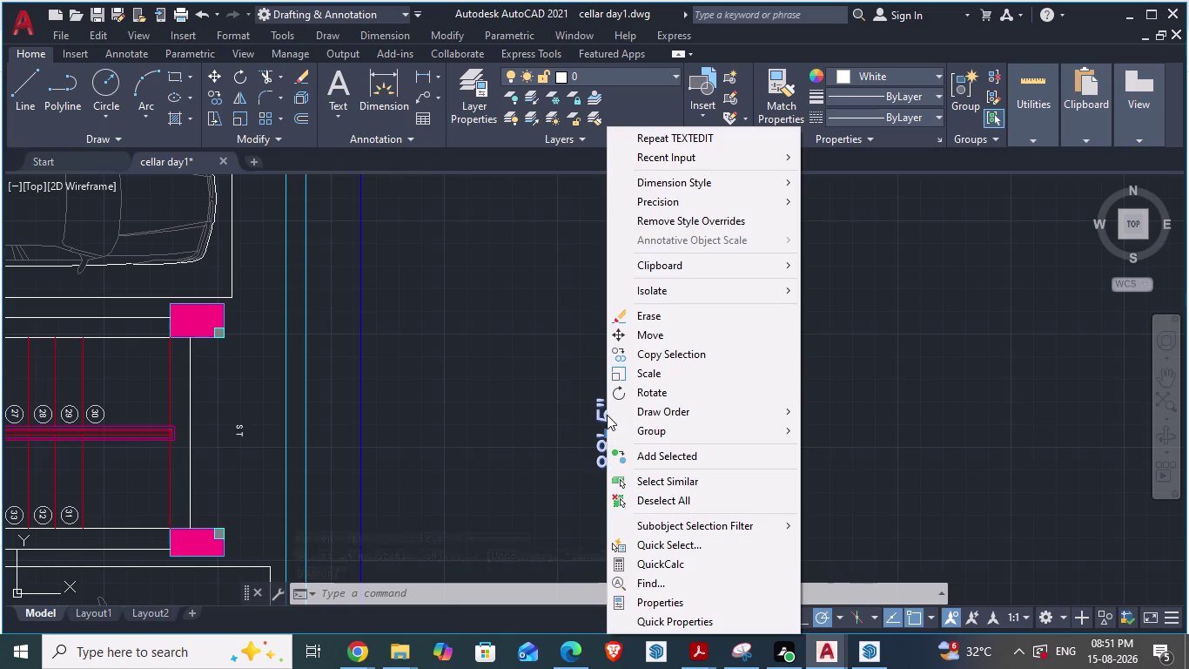
click(672, 599)
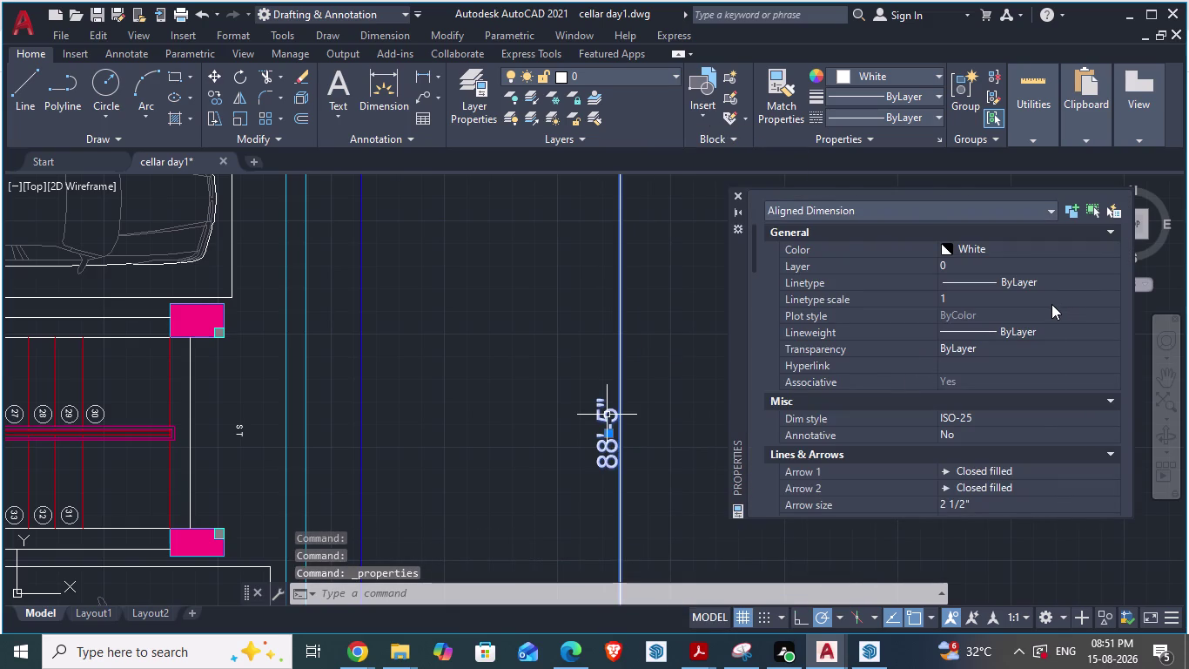
scroll(down, 3)
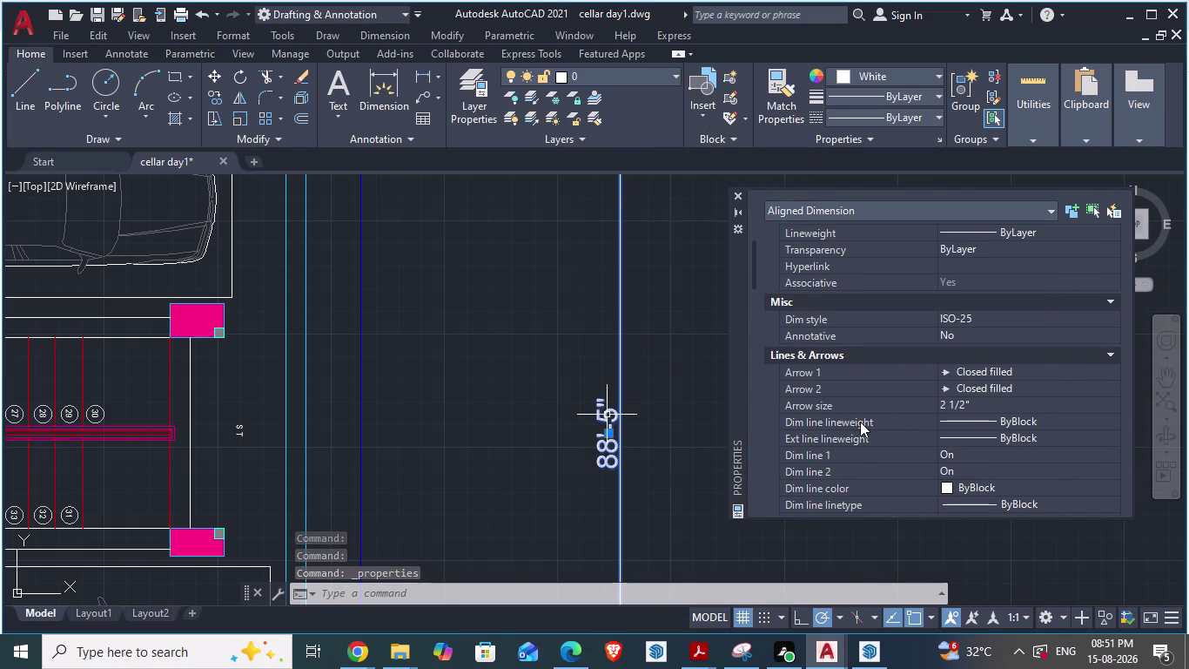
scroll(down, 3)
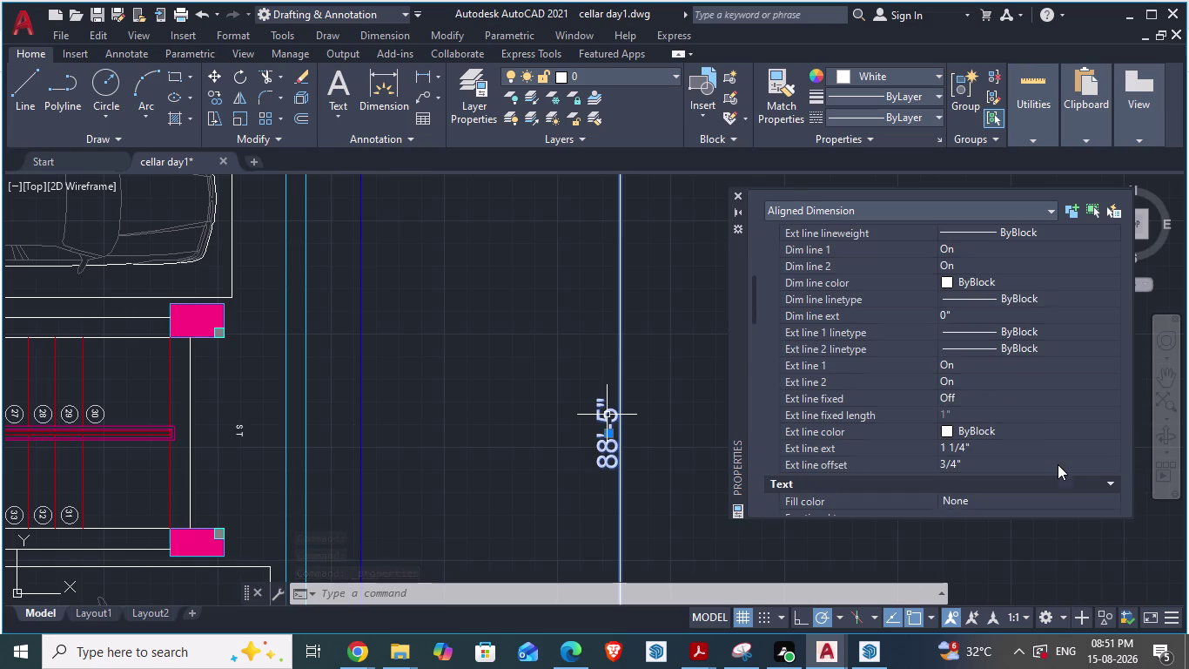
scroll(down, 3)
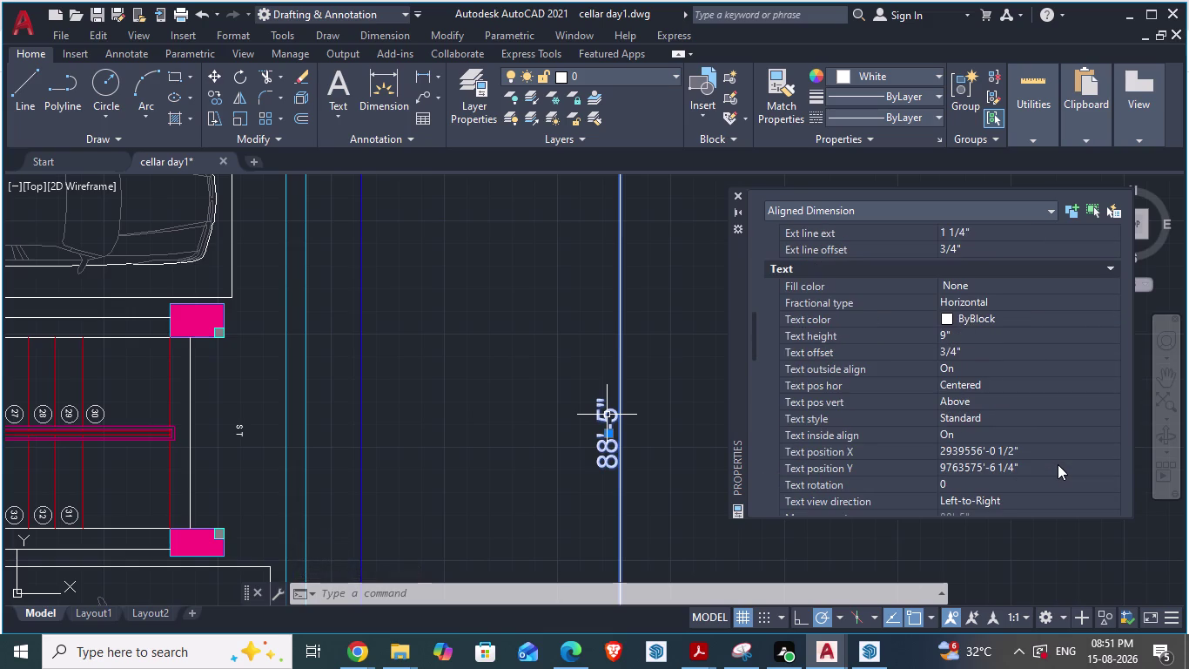
click(950, 330)
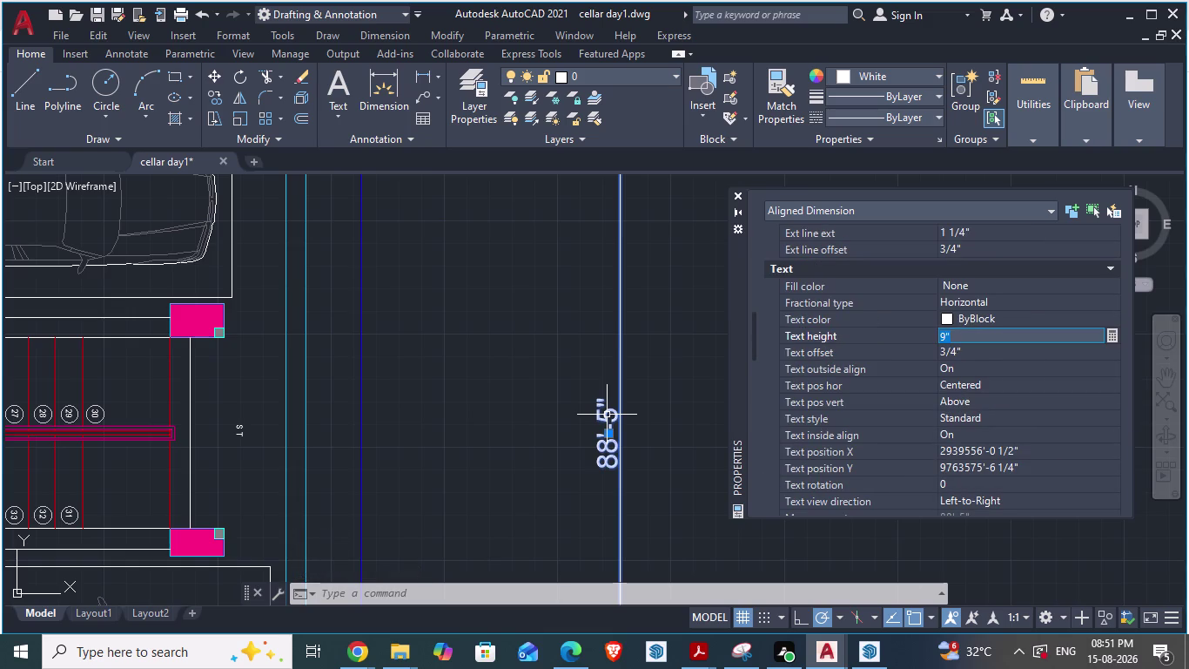
text(1')
key(Return)
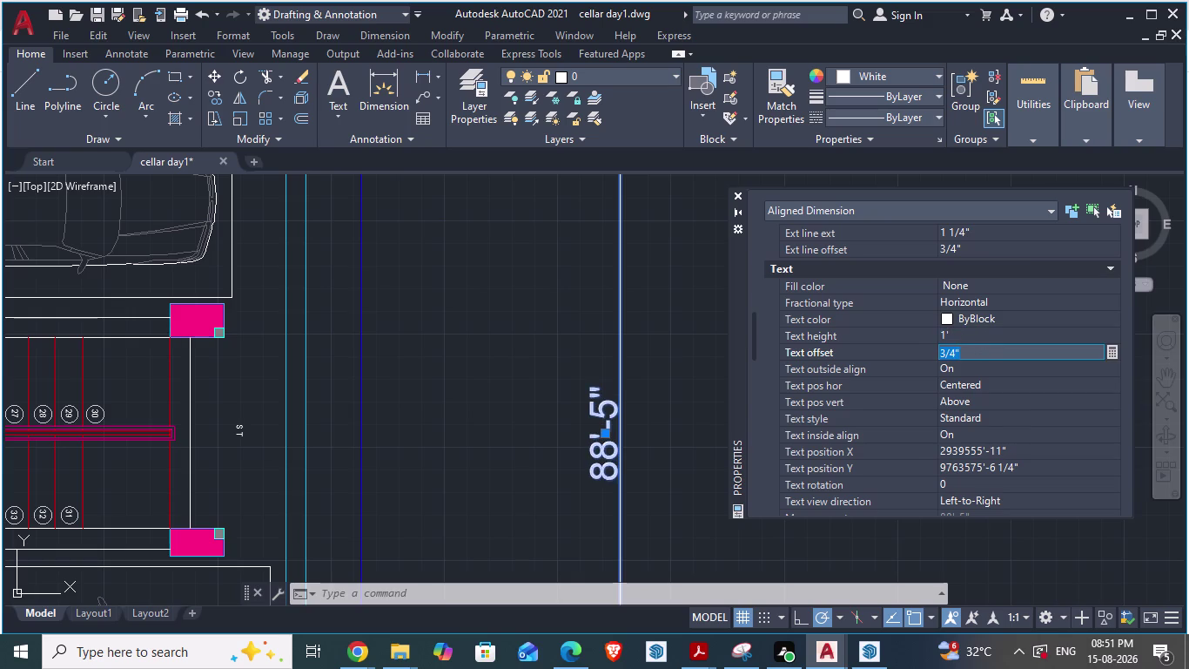
Cancel the selection and close the Properties palette.
drag(997, 355, 912, 353)
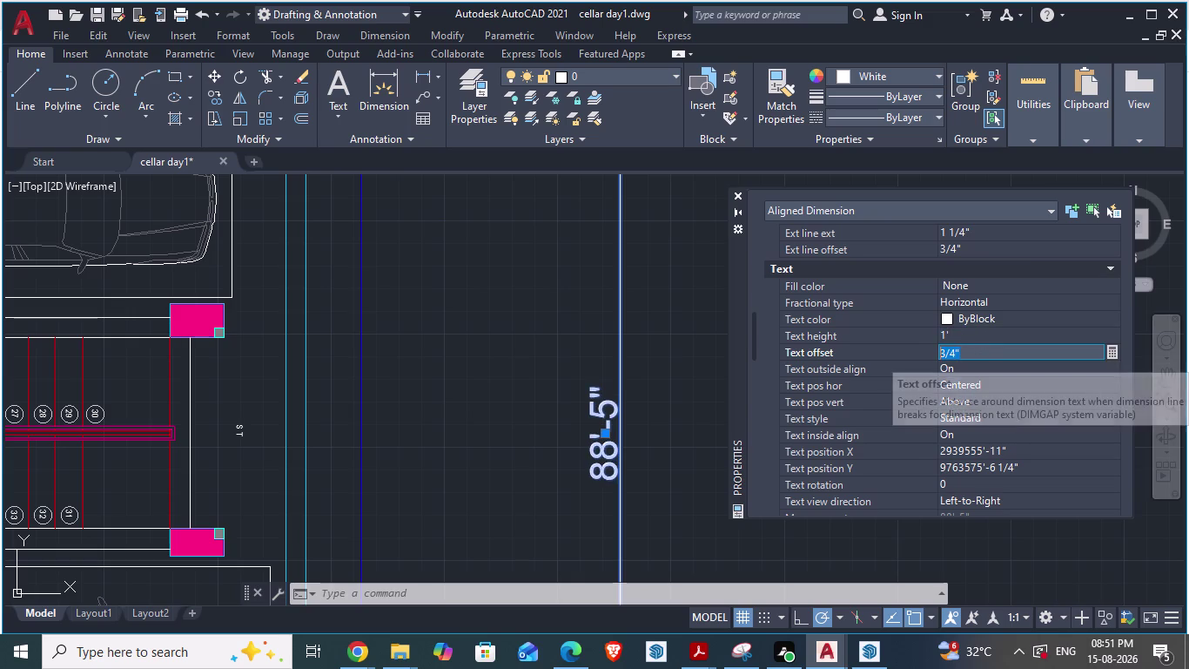
key(Escape)
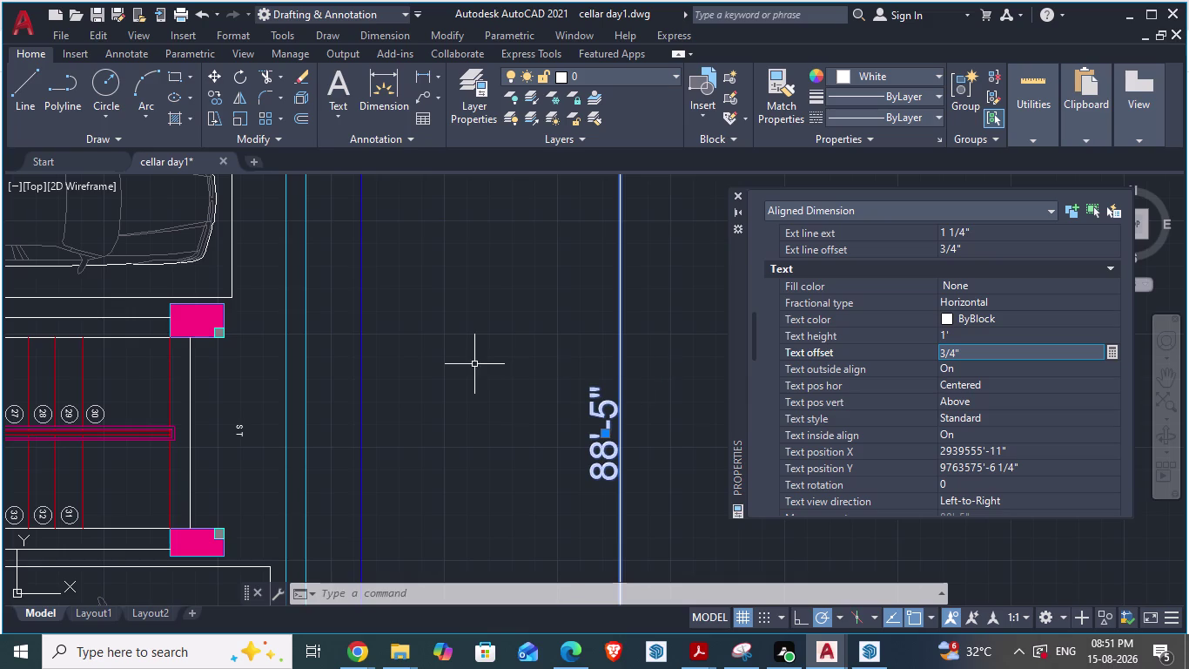
click(474, 364)
click(741, 195)
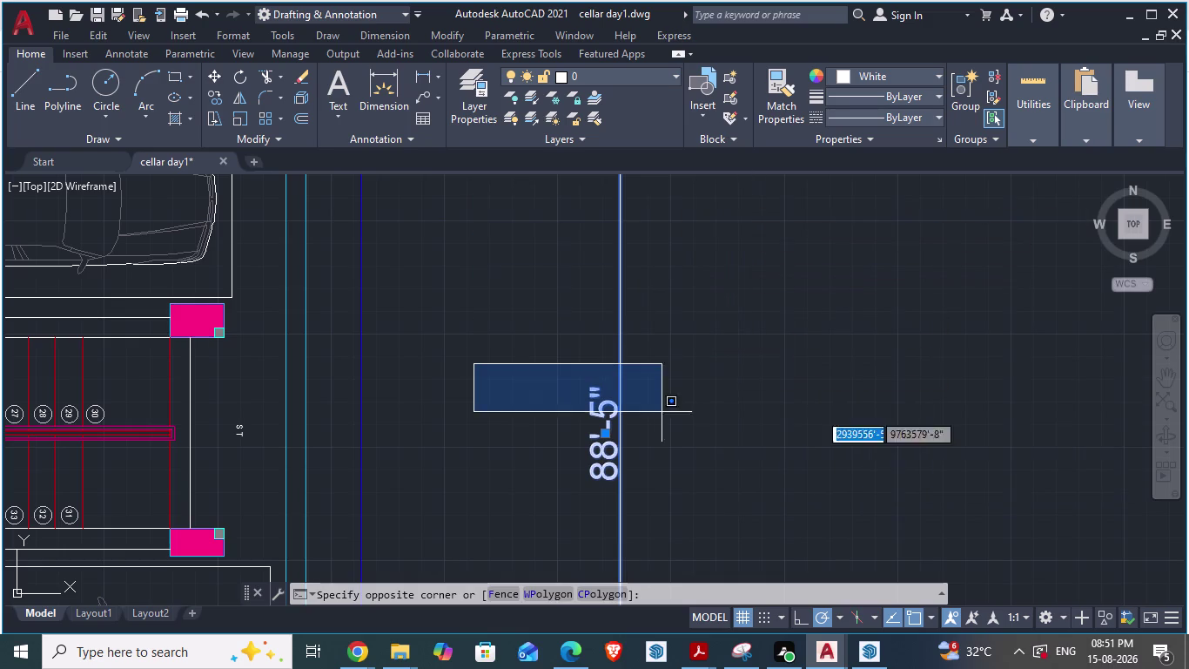
Select the top 98'-10½" overall dimension and show its Properties.
key(Escape)
scroll(down, 3)
scroll(down, 3)
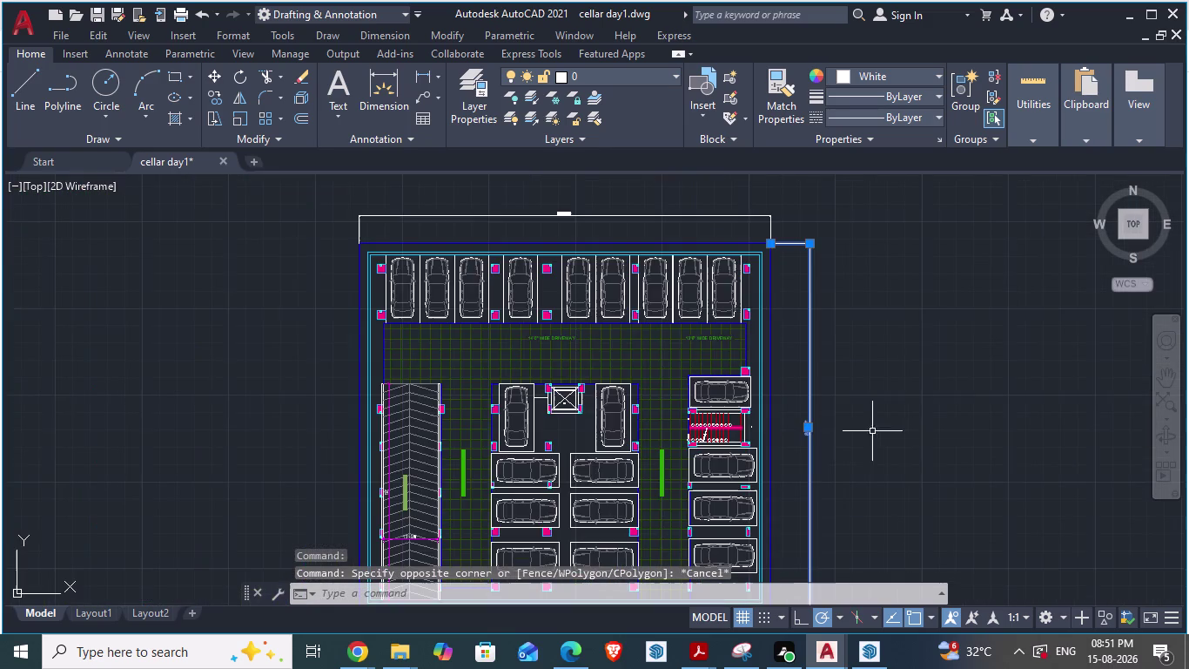
scroll(up, 3)
scroll(down, 3)
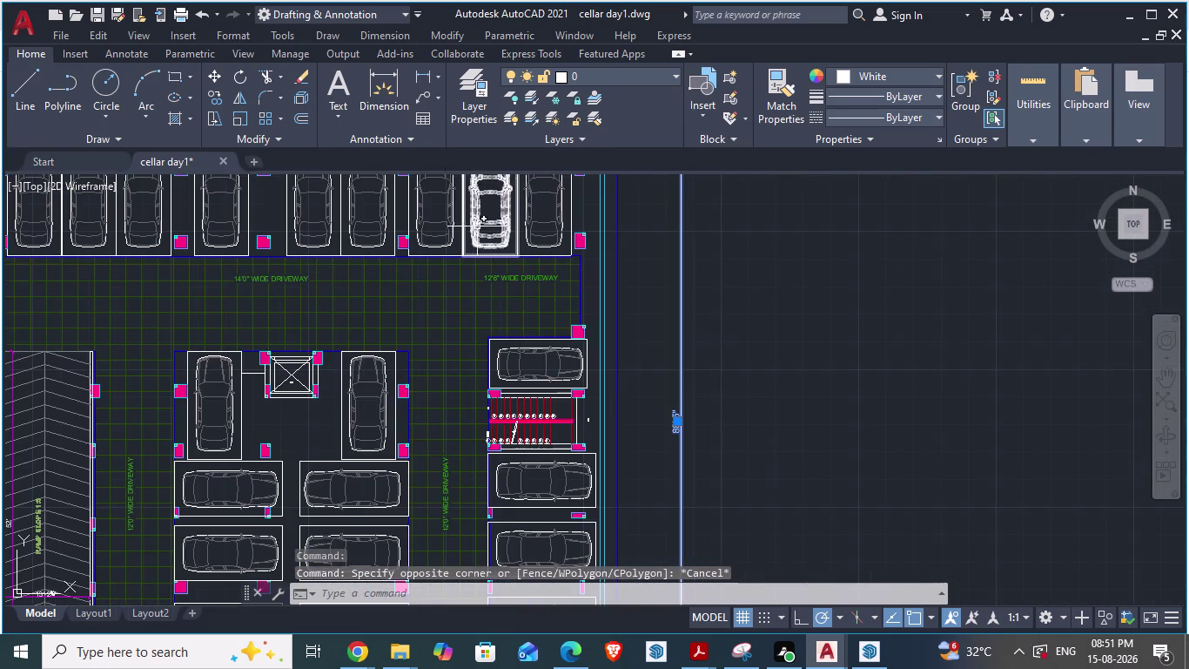
scroll(down, 3)
scroll(up, 3)
scroll(up, 3)
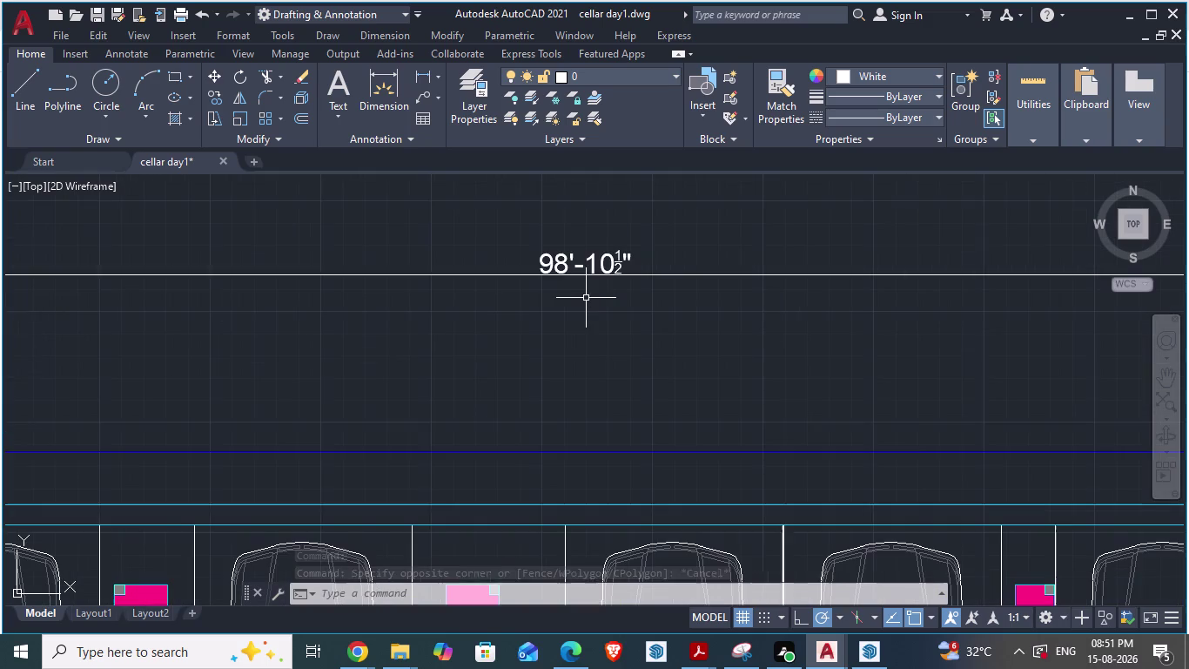
click(560, 265)
click(562, 262)
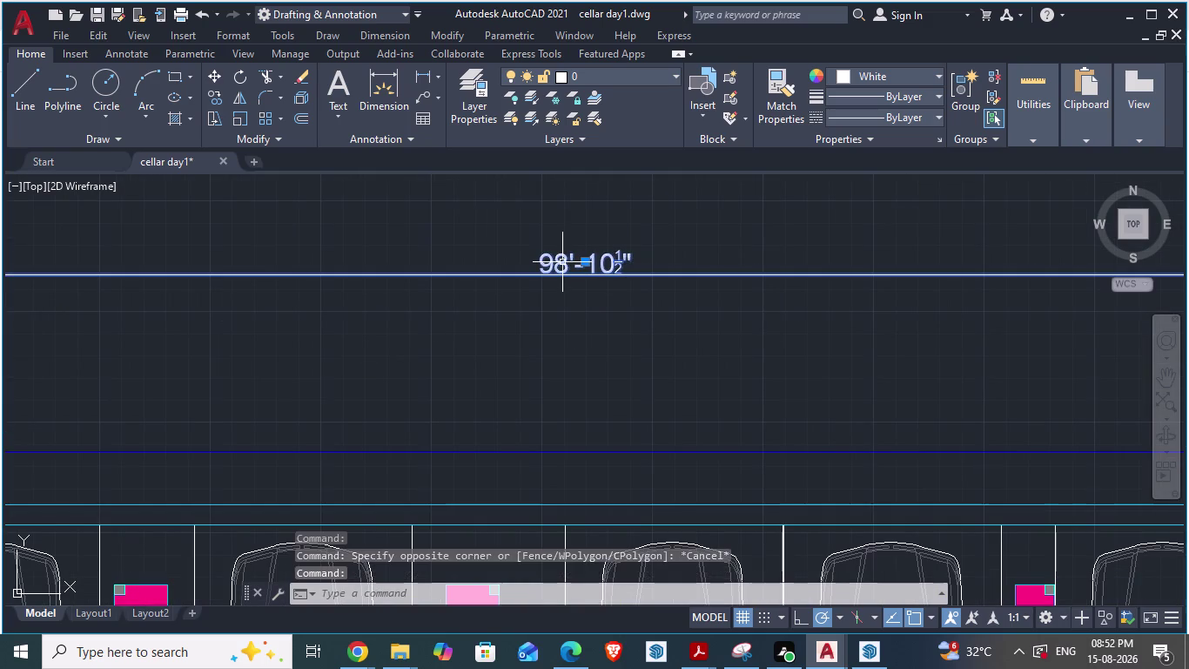
right_click(562, 262)
click(615, 596)
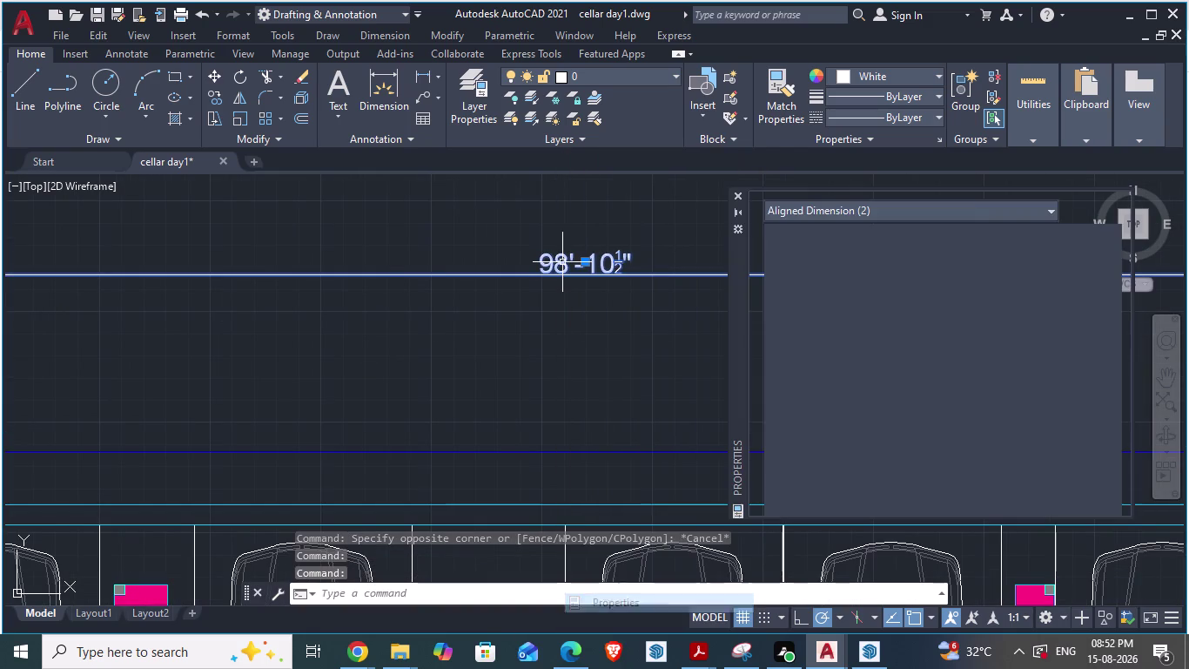
Set the dimension's Text offset to 2'.
scroll(down, 3)
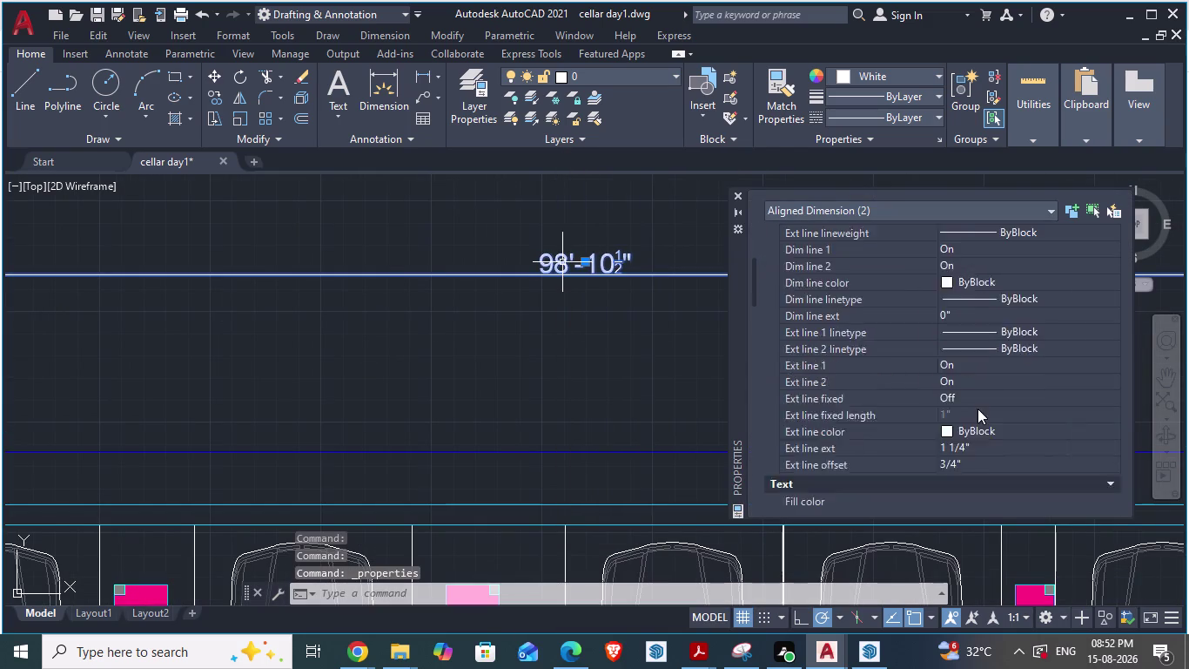
scroll(down, 3)
scroll(down, 3)
scroll(down, 3)
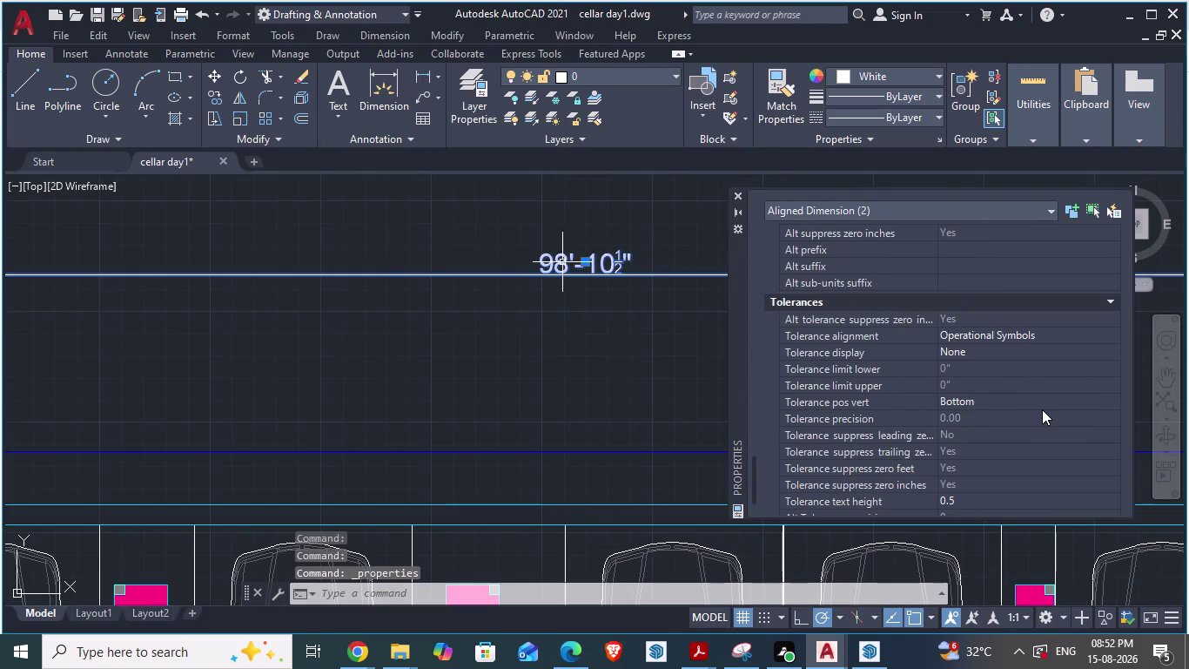
scroll(down, 3)
scroll(up, 3)
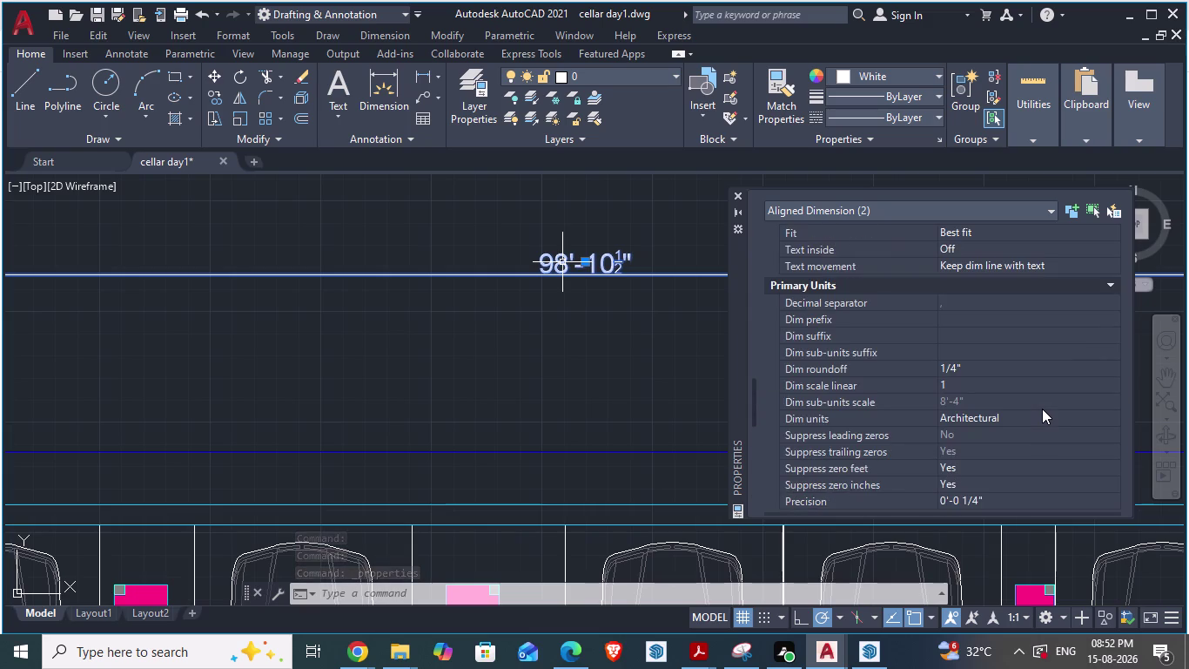
scroll(up, 3)
scroll(up, 3)
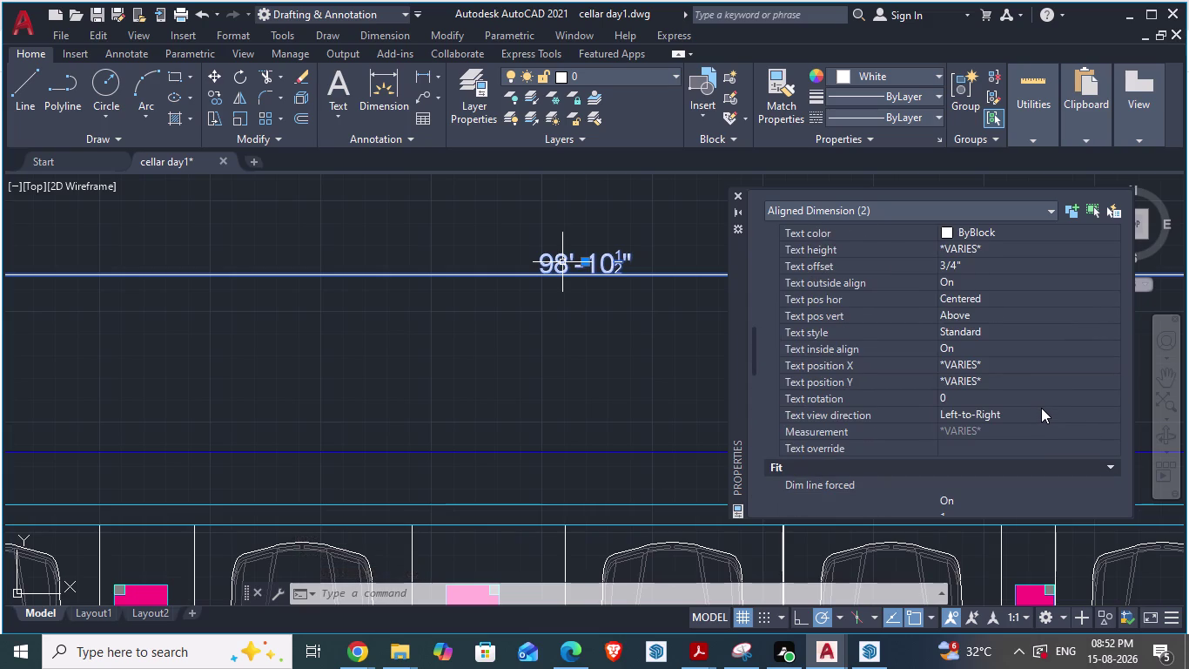
scroll(up, 3)
click(965, 365)
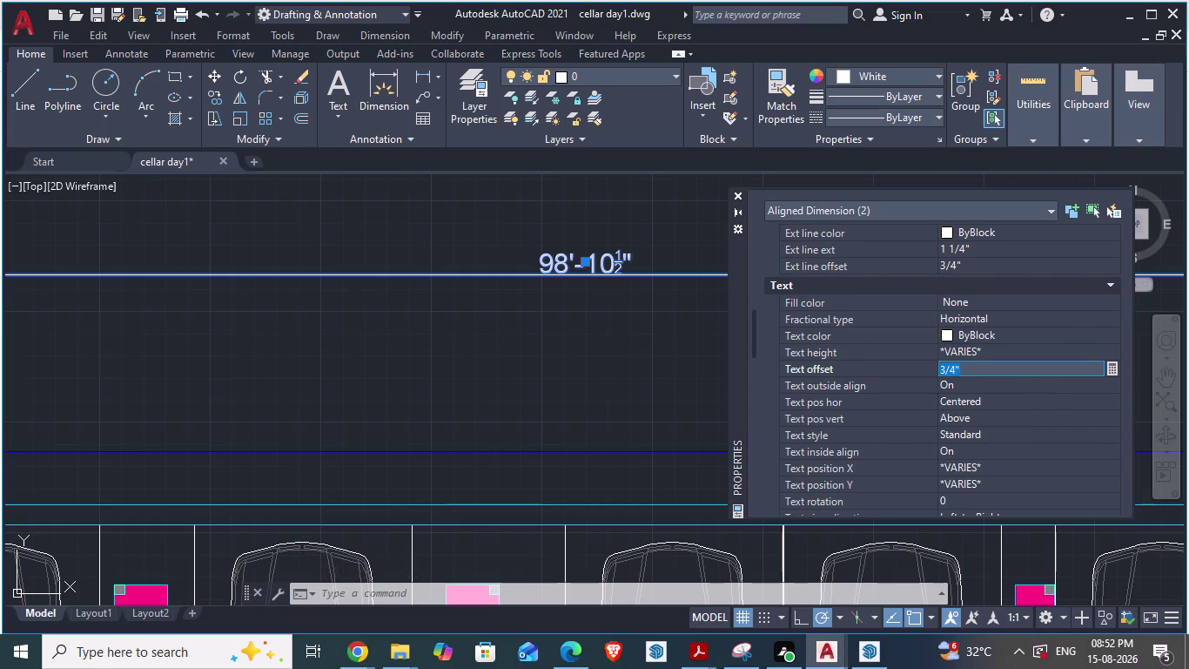
text(2')
key(Return)
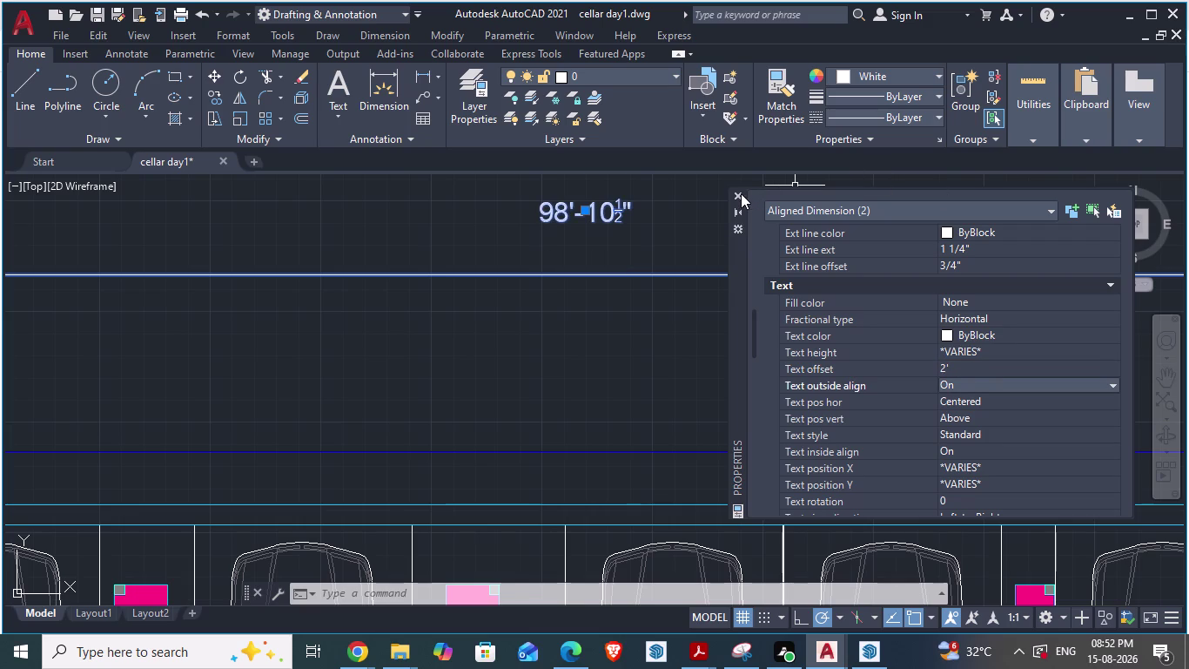
Close the Properties palette and clear the selection.
click(739, 193)
scroll(down, 3)
click(612, 371)
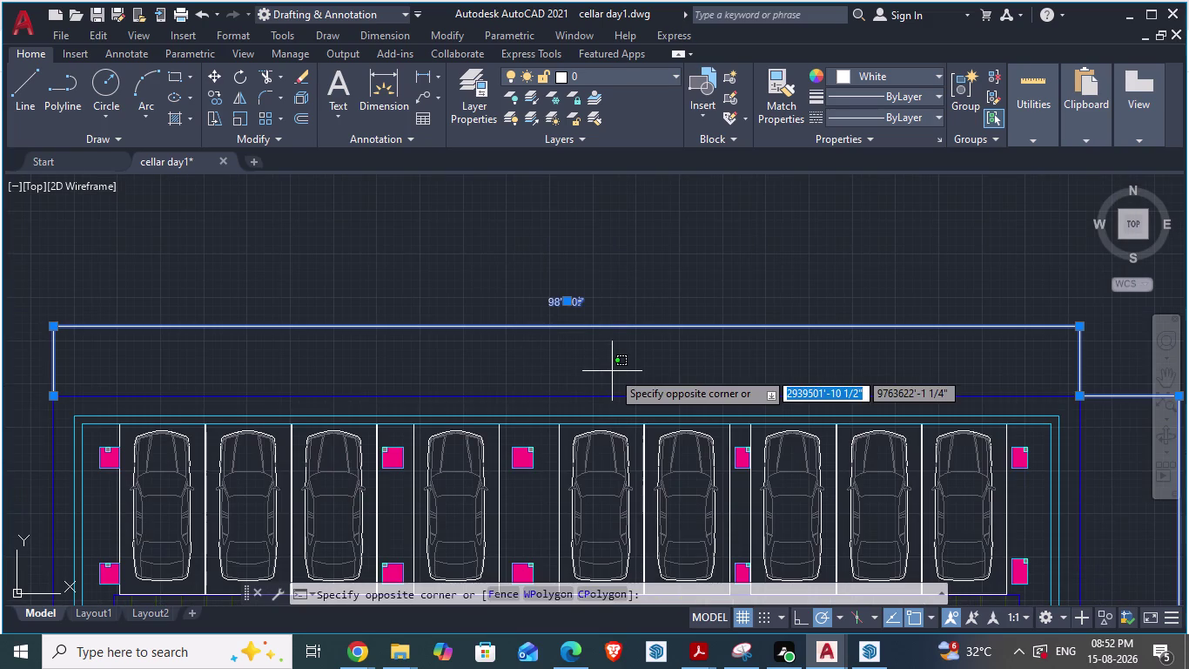
key(Escape)
triple_click(612, 364)
triple_click(612, 364)
double_click(612, 364)
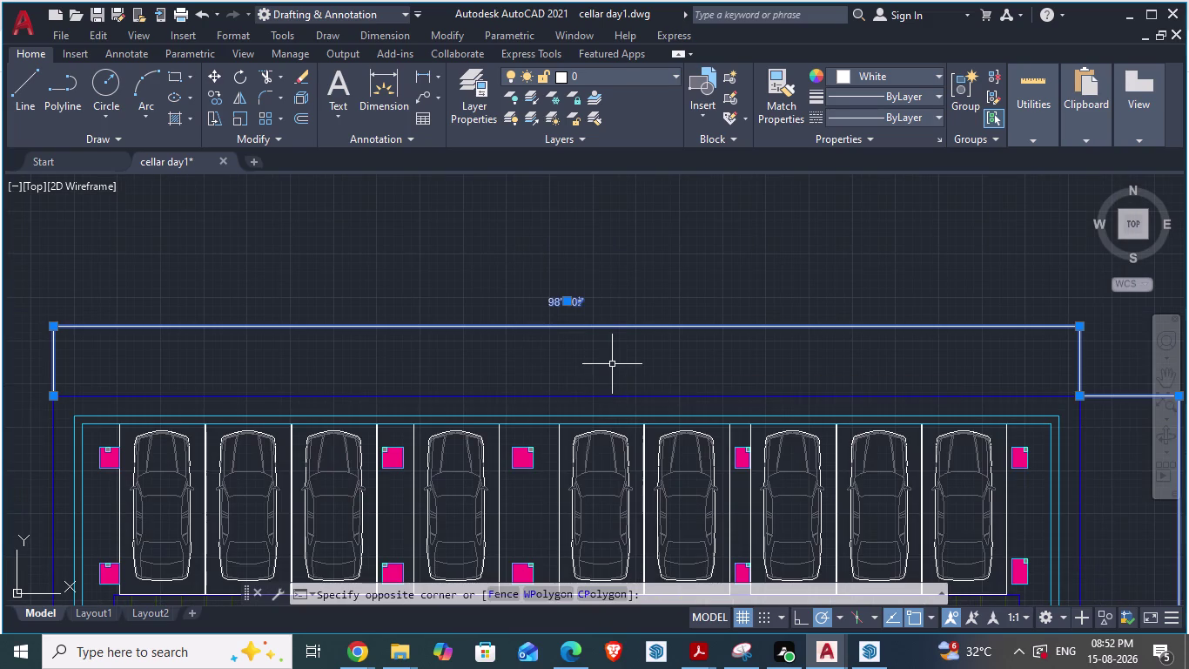
key(Escape)
Zoom around the cellar plan and quick-save the cellar day1 drawing.
scroll(down, 3)
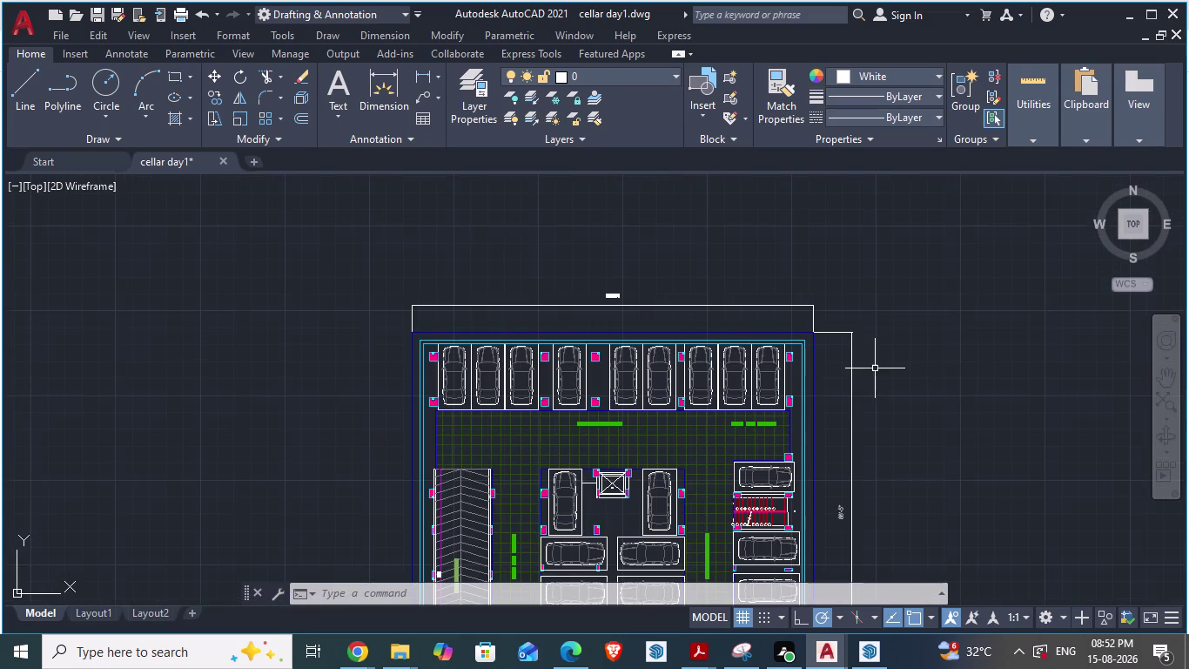
scroll(up, 3)
scroll(down, 3)
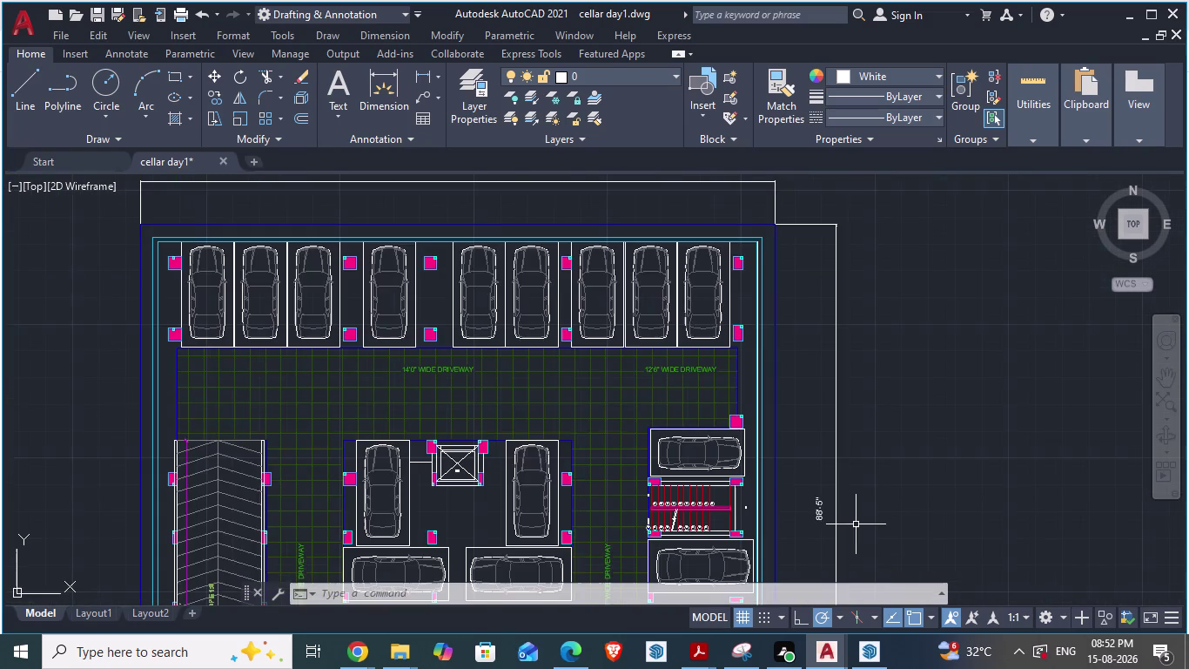
scroll(down, 3)
scroll(up, 3)
scroll(down, 3)
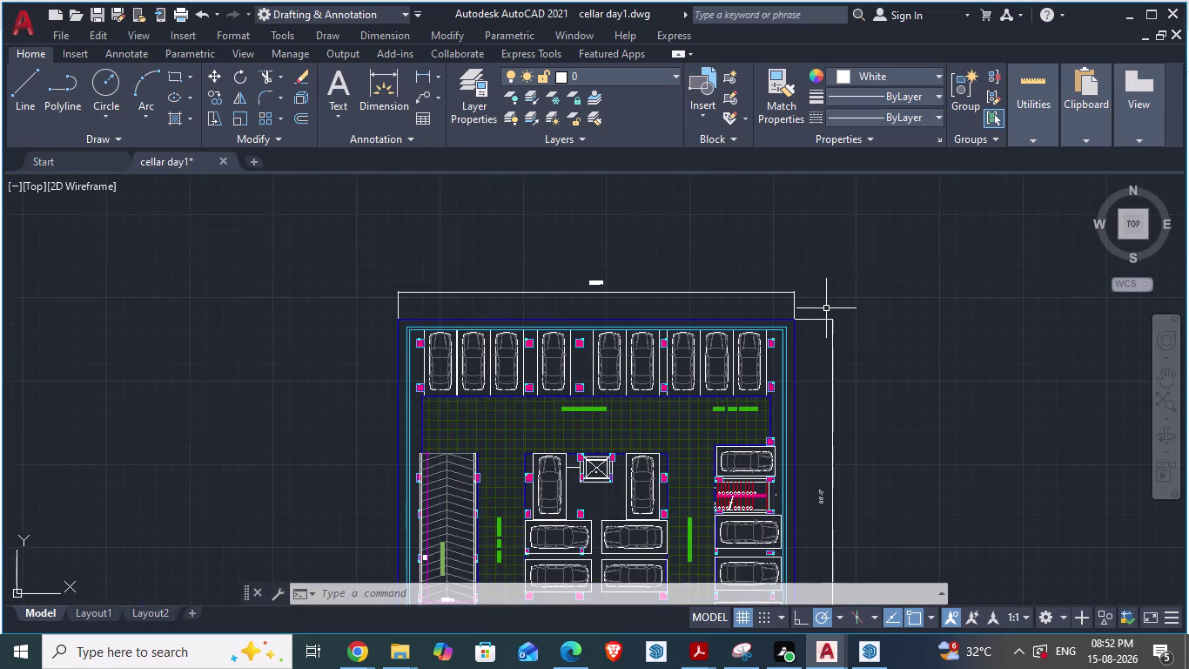
scroll(down, 3)
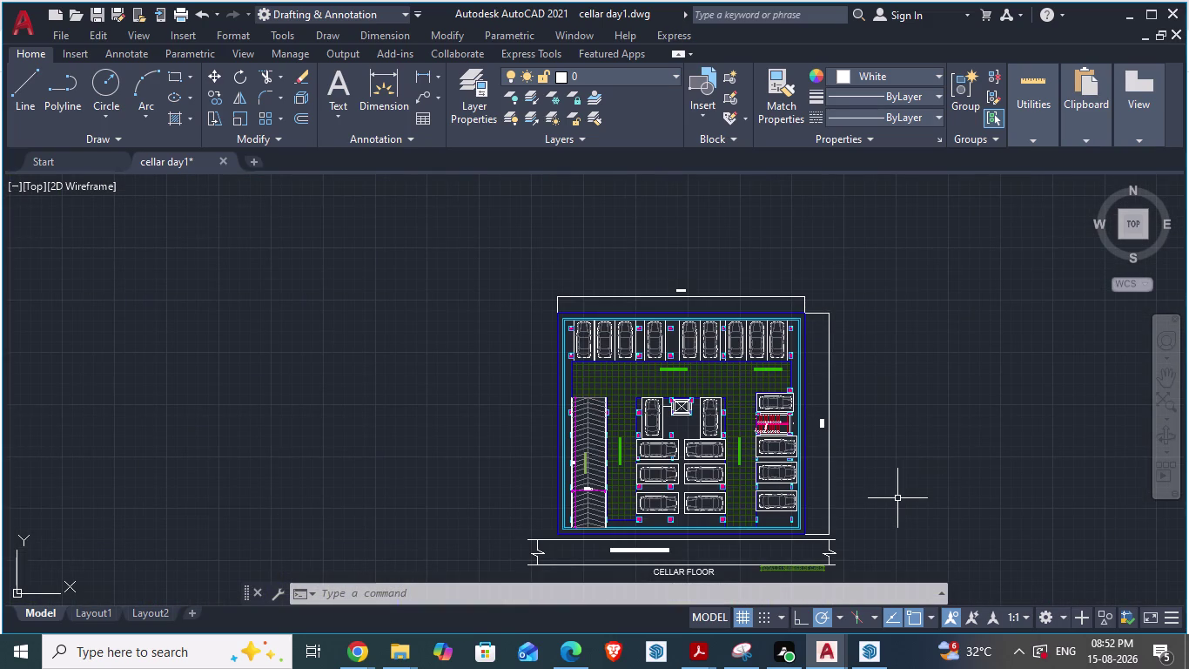
scroll(up, 3)
scroll(down, 3)
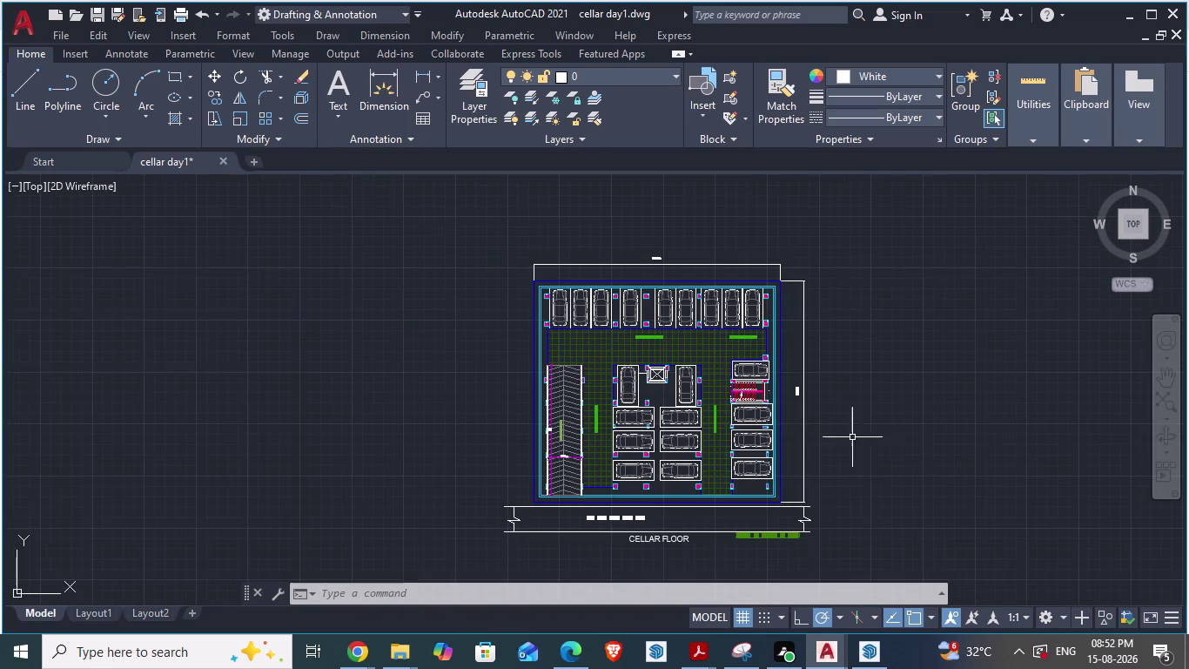
scroll(up, 3)
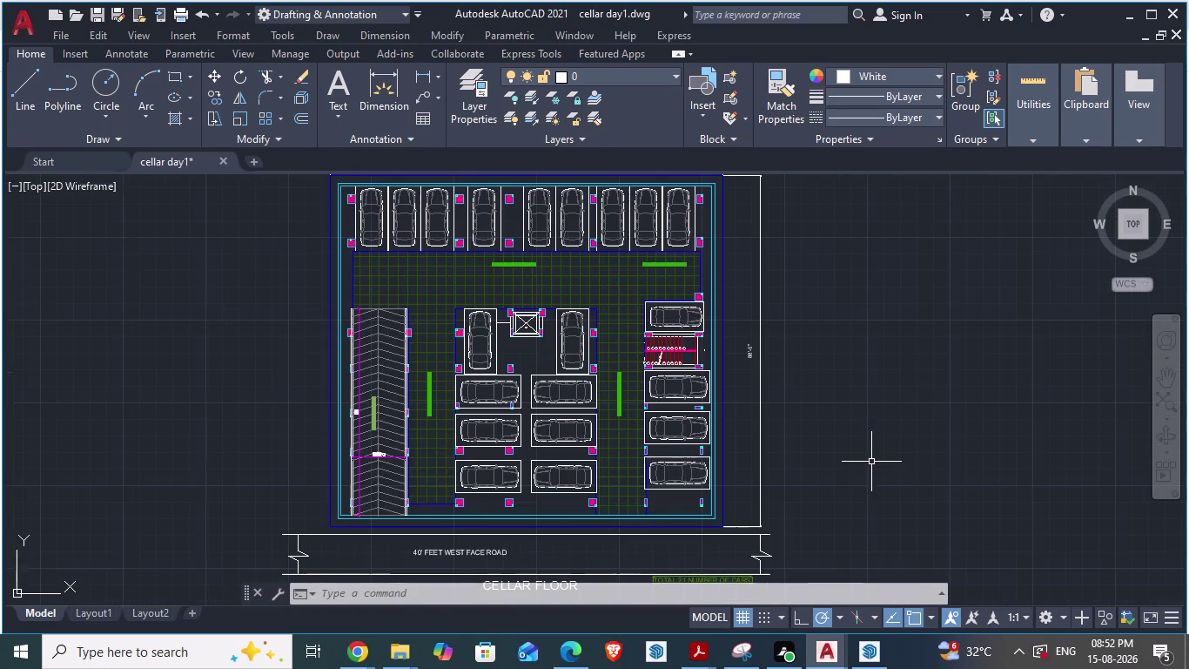
scroll(down, 3)
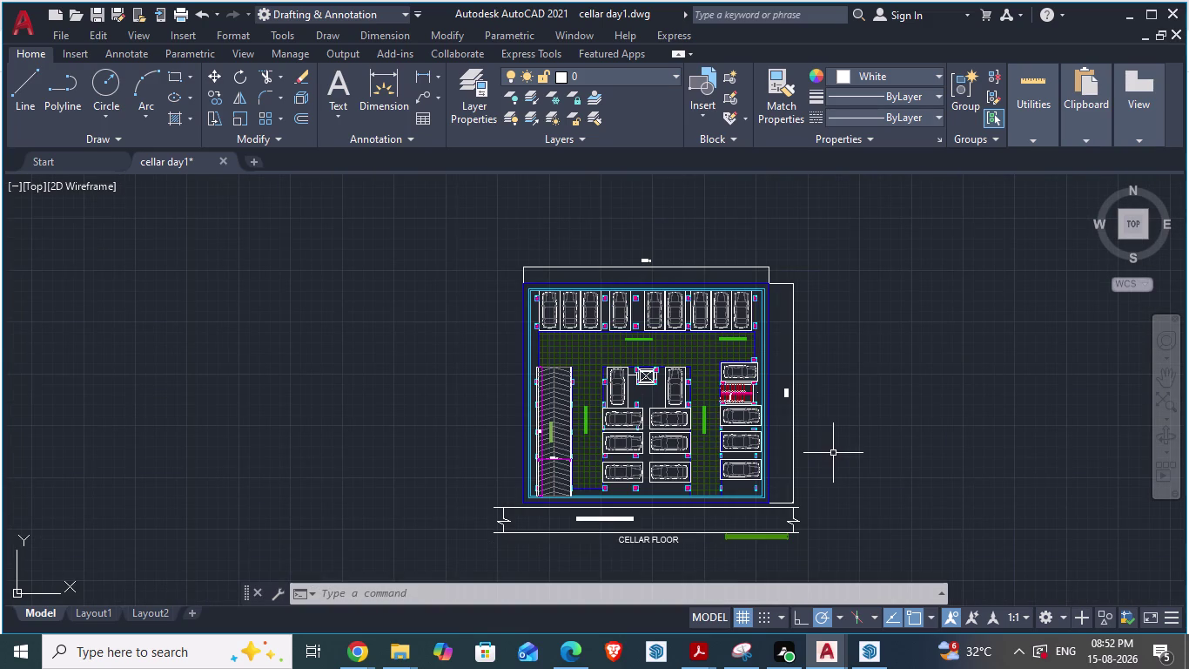
key(ctrl+s)
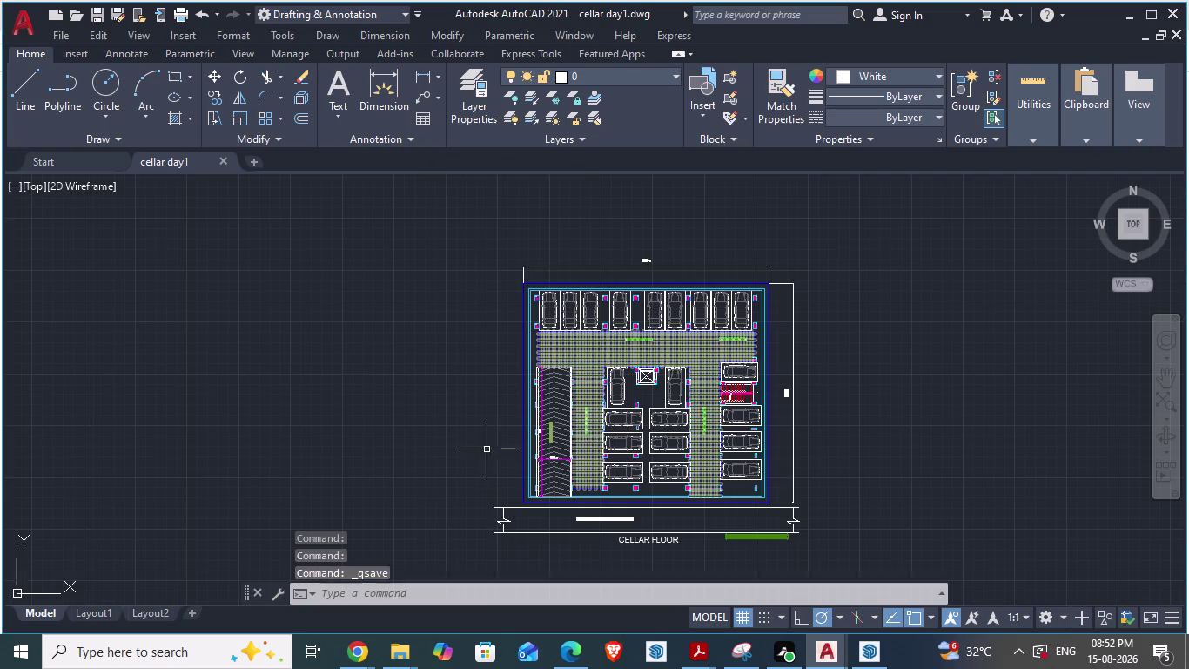
Clear any pending selection and bring up the Downloads folder in File Explorer.
scroll(down, 3)
scroll(down, 3)
key(Escape)
scroll(up, 3)
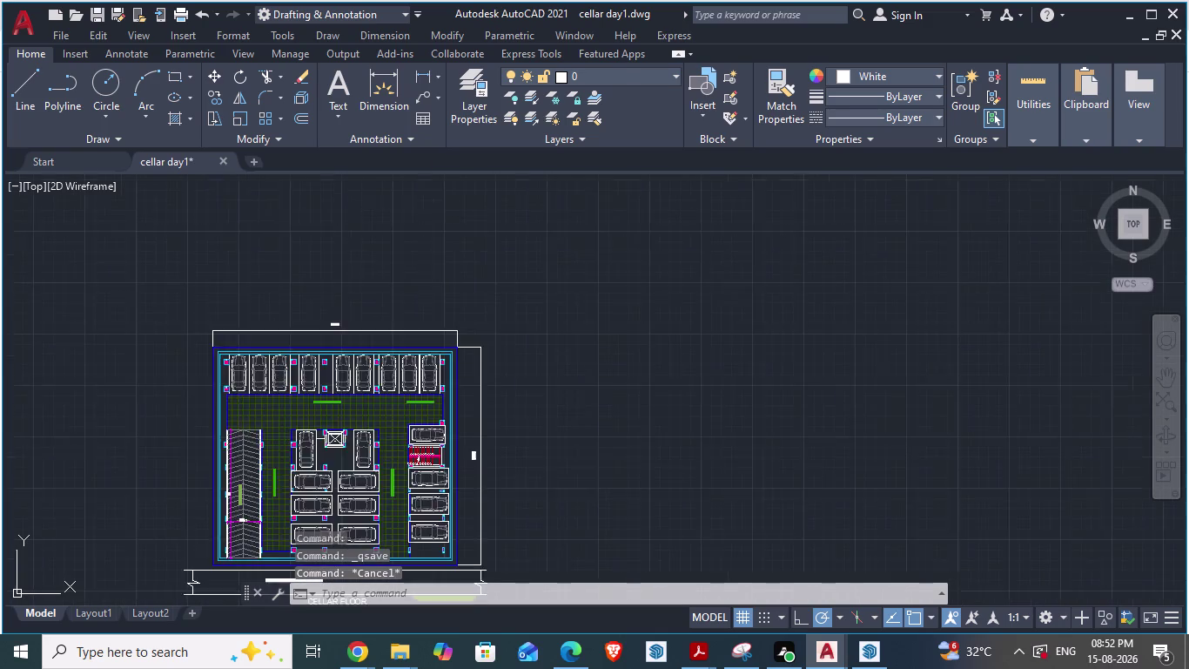
scroll(down, 3)
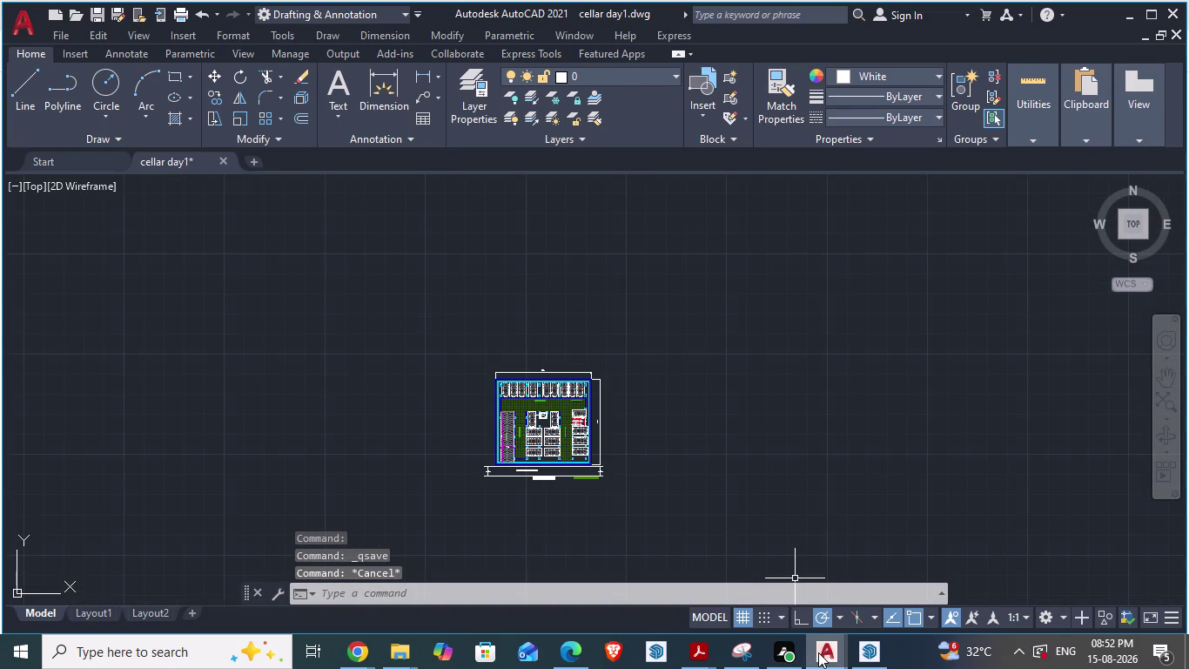
click(836, 393)
key(Escape)
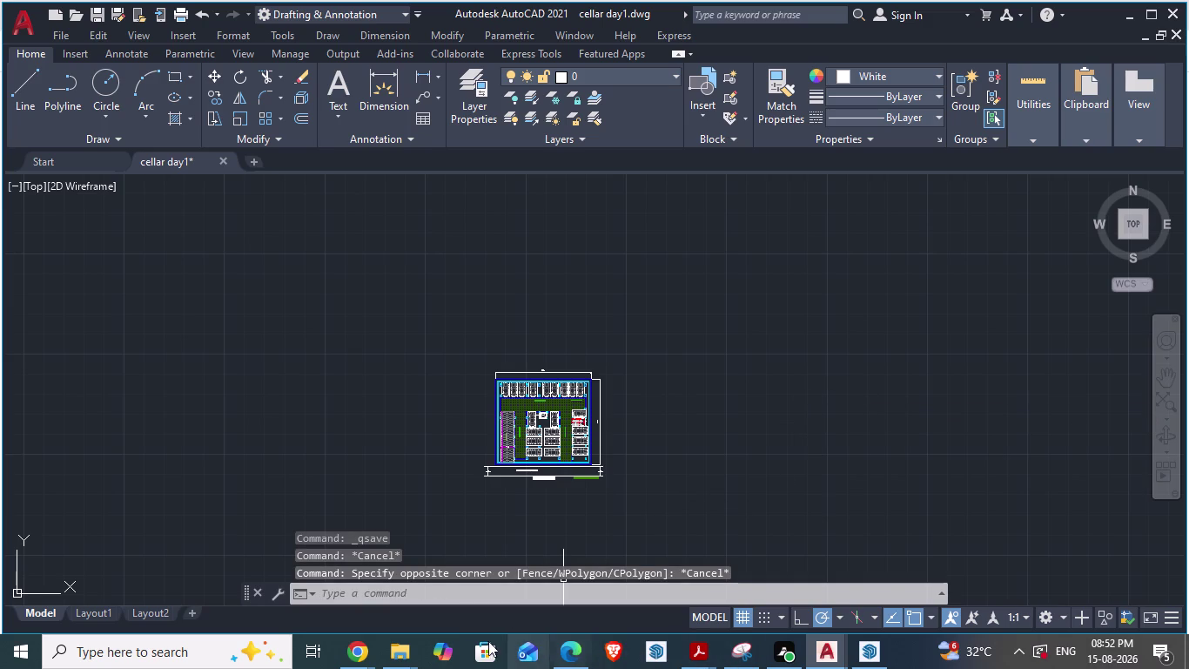
click(401, 645)
click(359, 592)
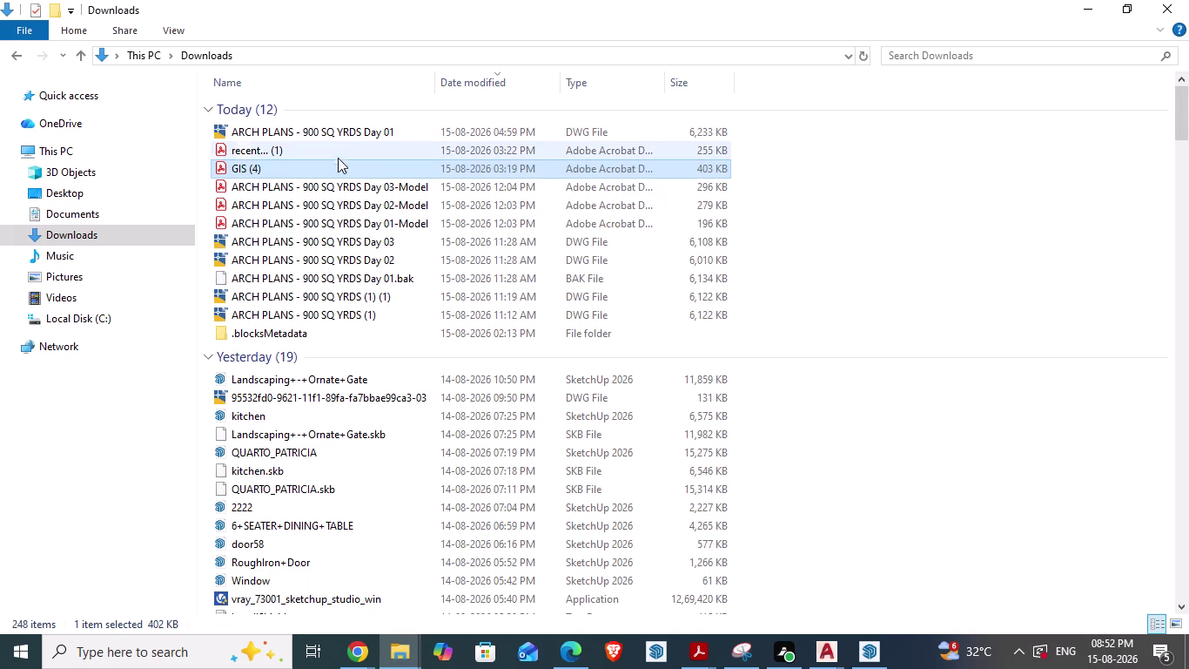
Select the Day 01-Model PDF, then close all five open PDFs from Acrobat's taskbar previews.
click(378, 227)
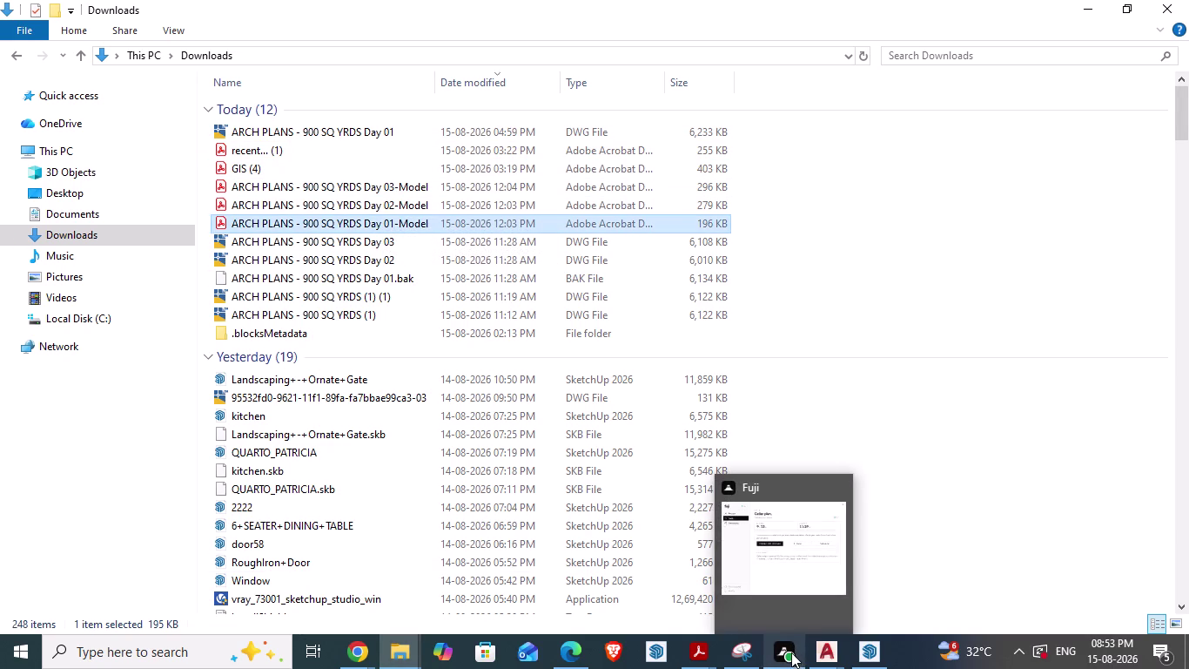
click(706, 648)
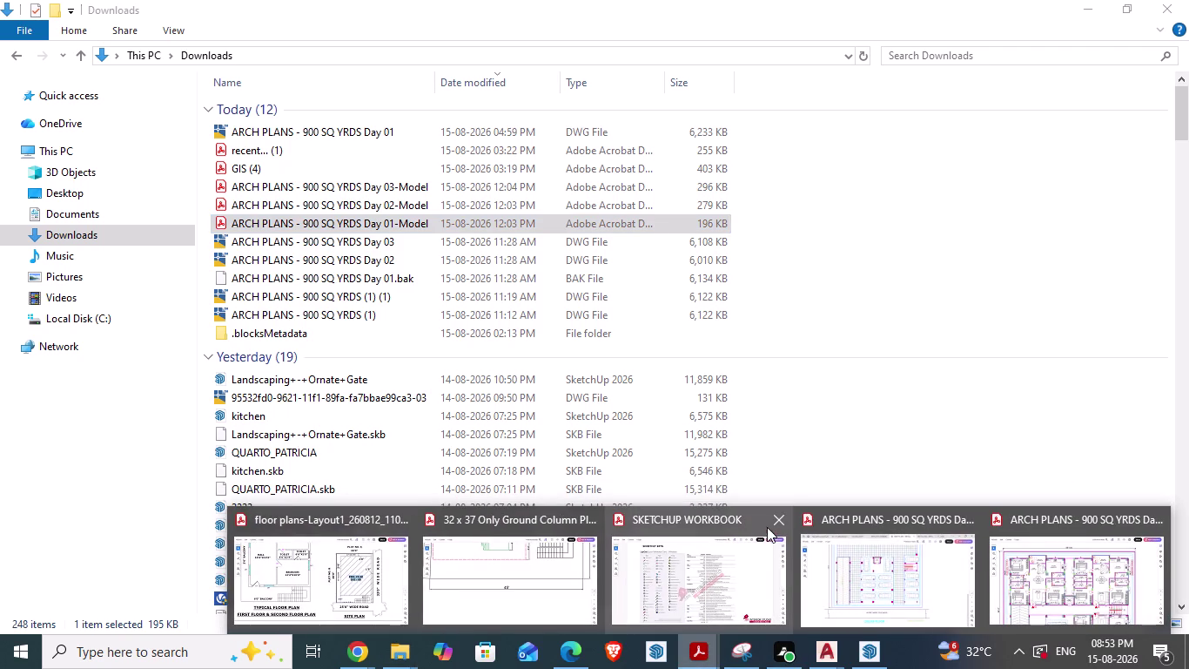
click(772, 516)
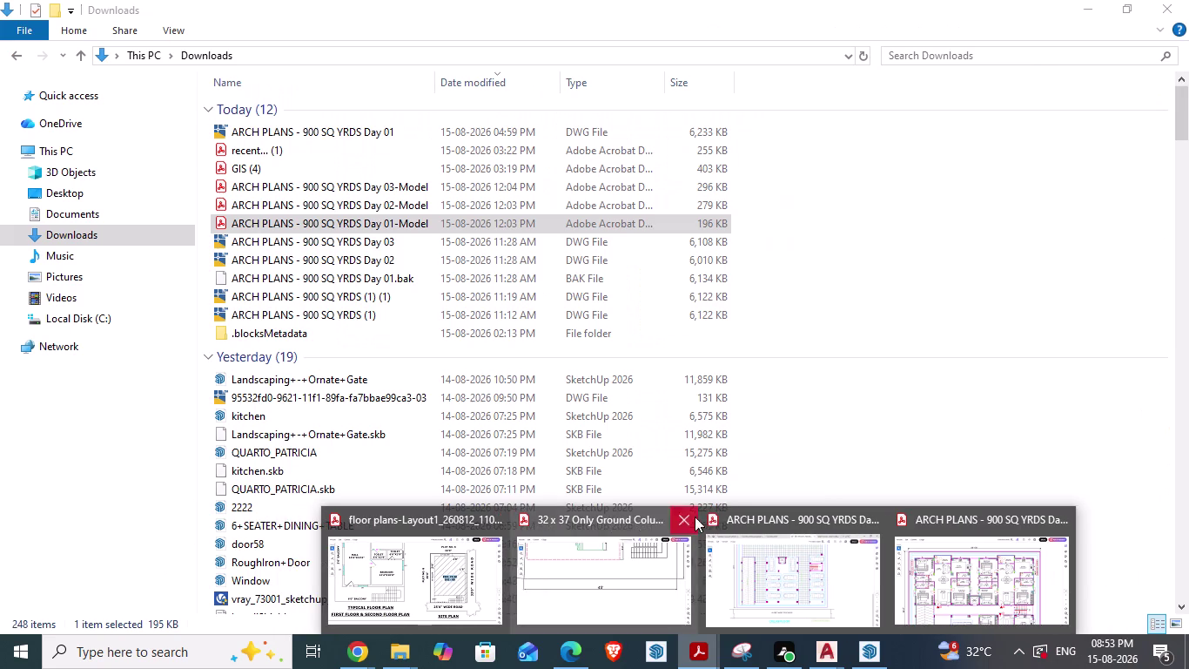
click(681, 517)
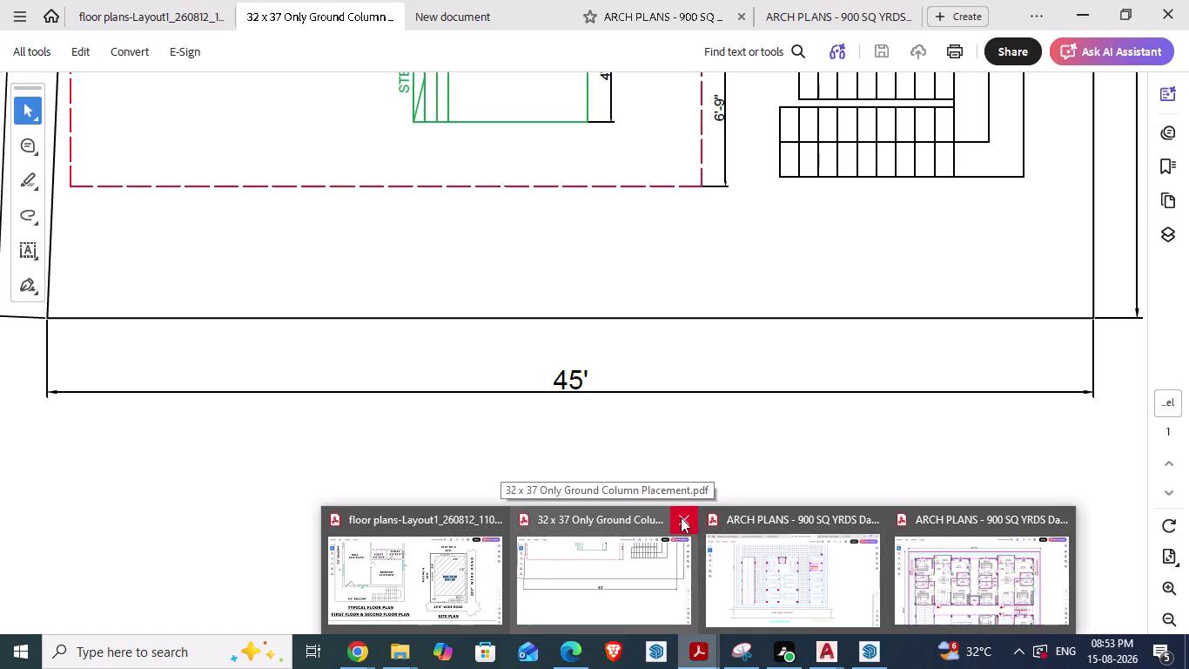
click(584, 518)
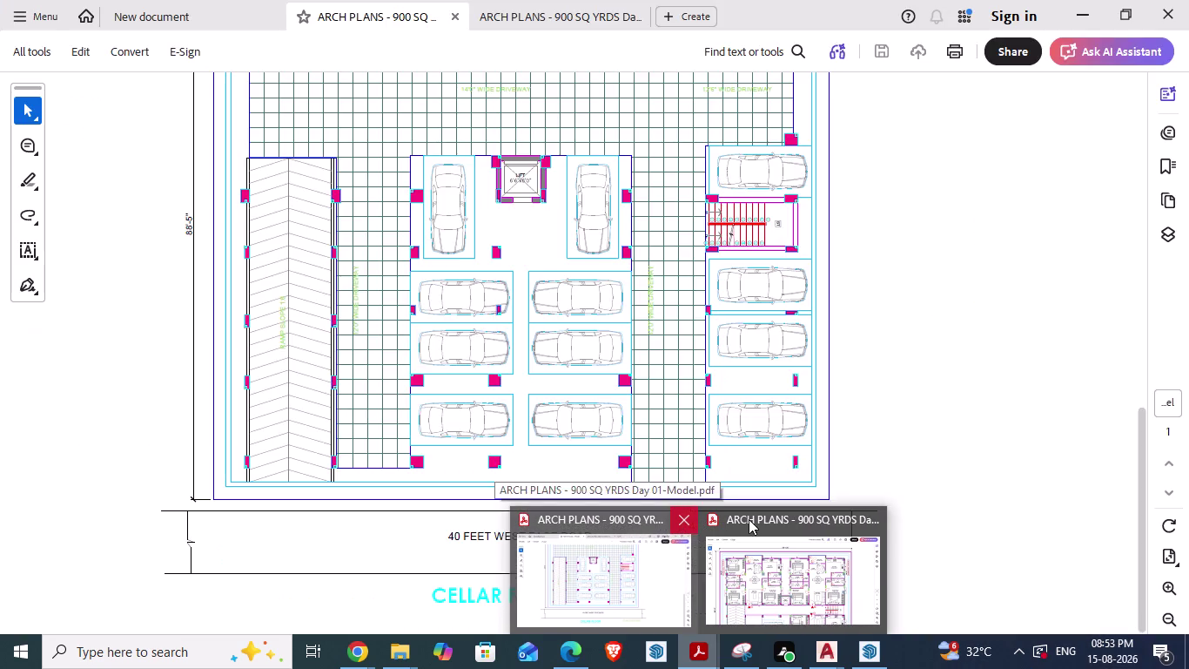
click(871, 515)
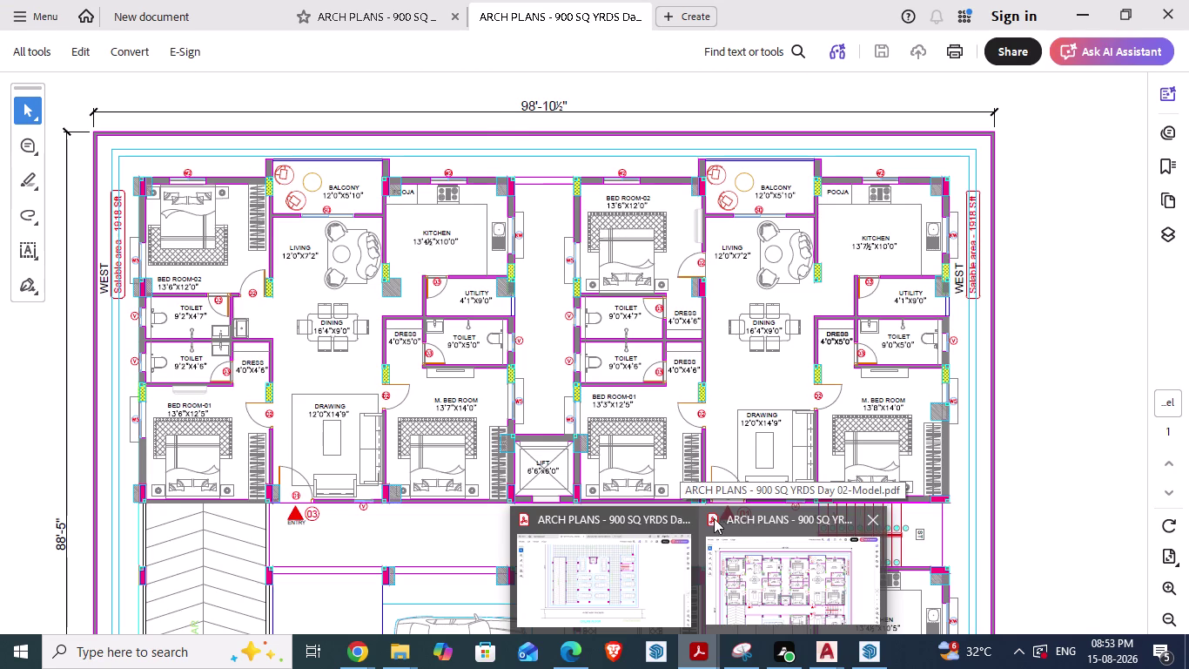
click(775, 511)
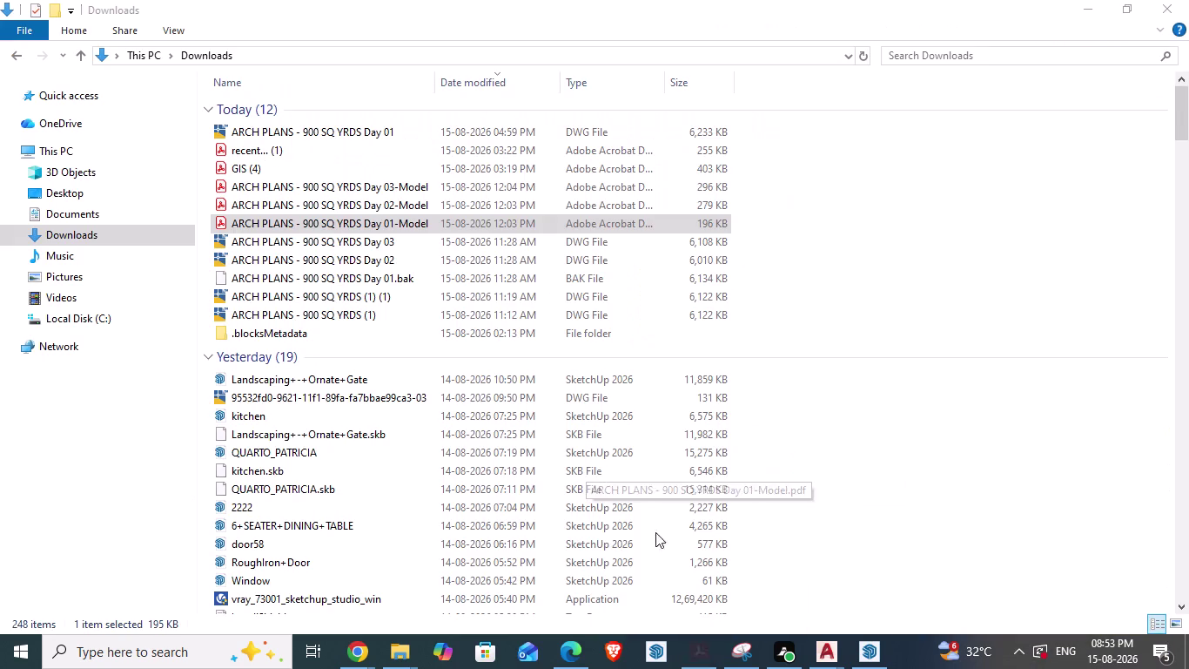